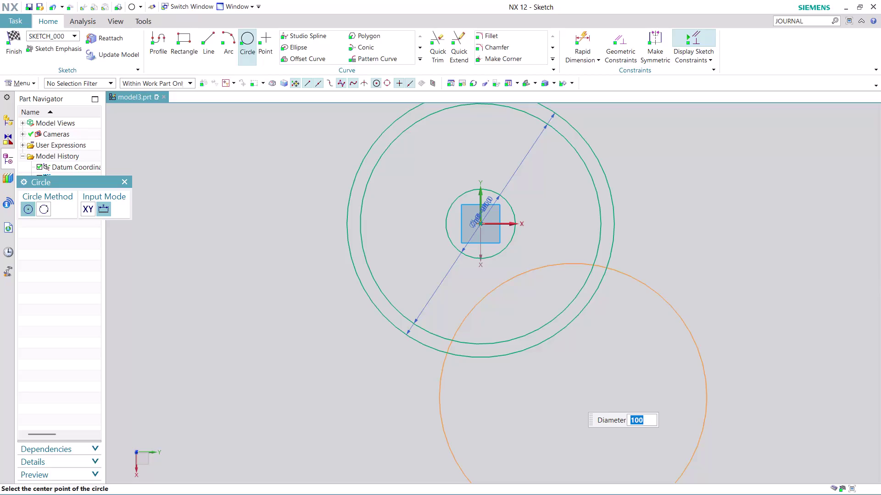
Draw a 75 mm vertical line and an 83.9 mm angled line down from the circle centre.
key(Escape)
scroll(down, 3)
scroll(up, 3)
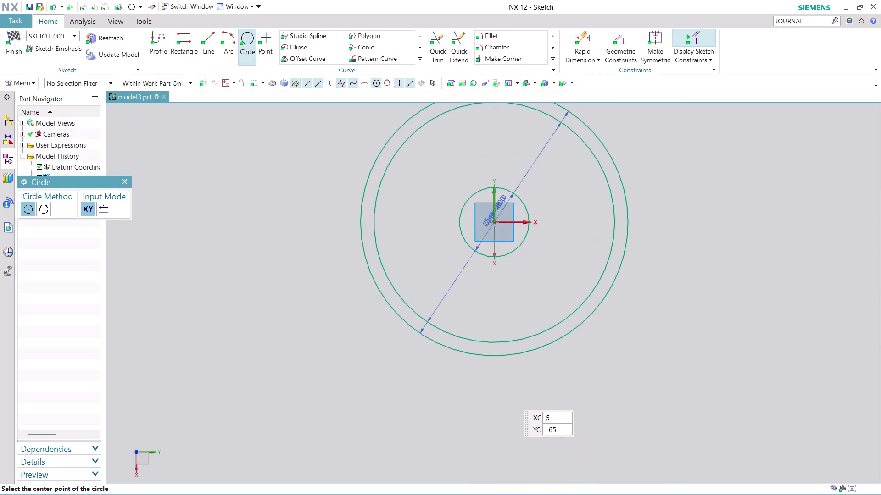
scroll(up, 3)
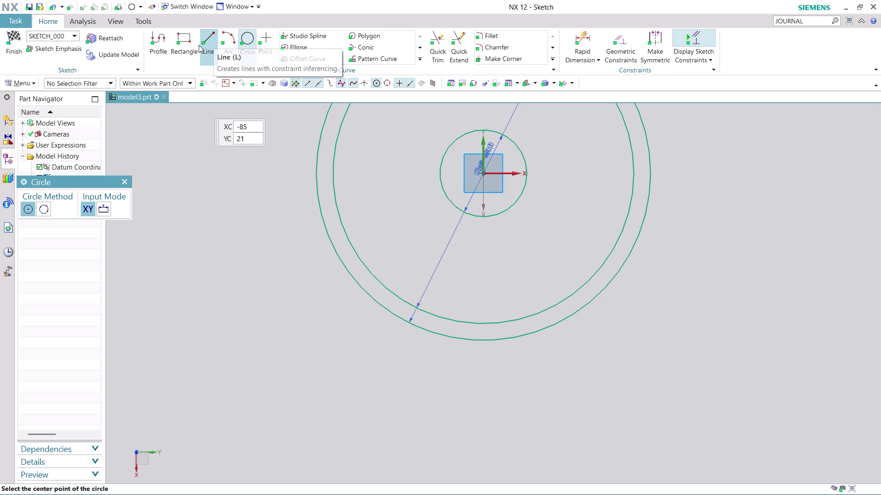
click(211, 34)
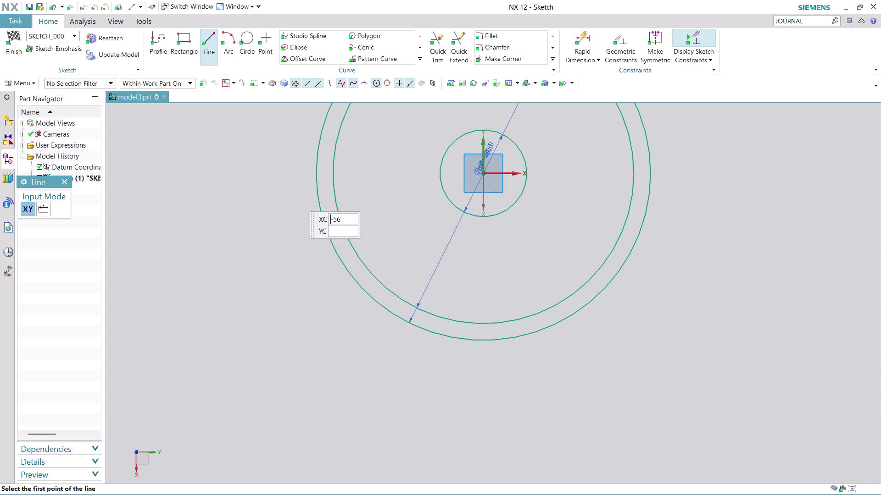
click(484, 173)
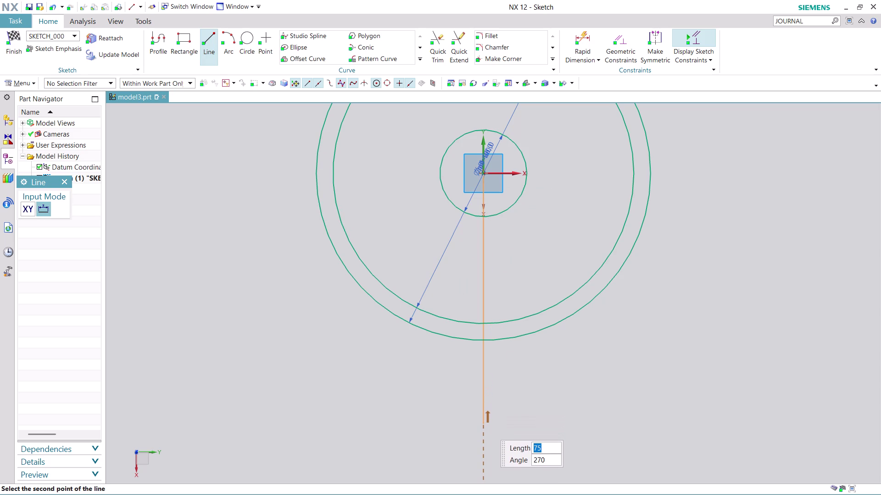
click(485, 425)
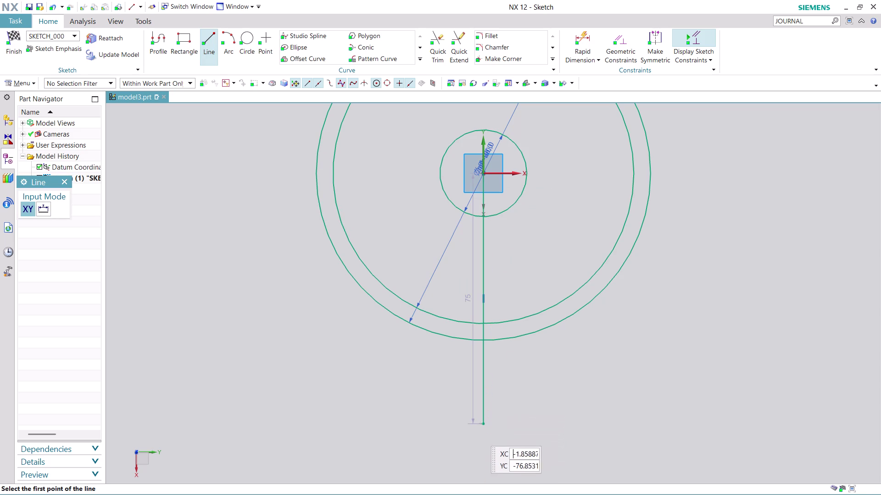
click(482, 172)
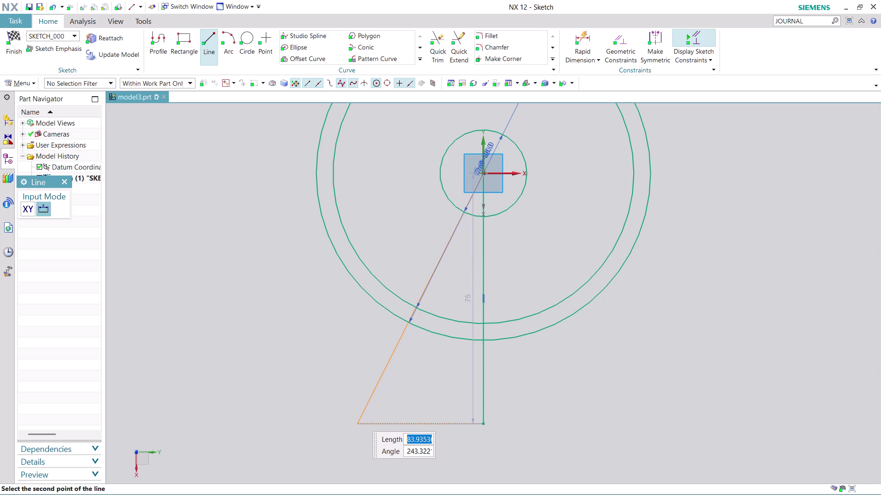
click(357, 417)
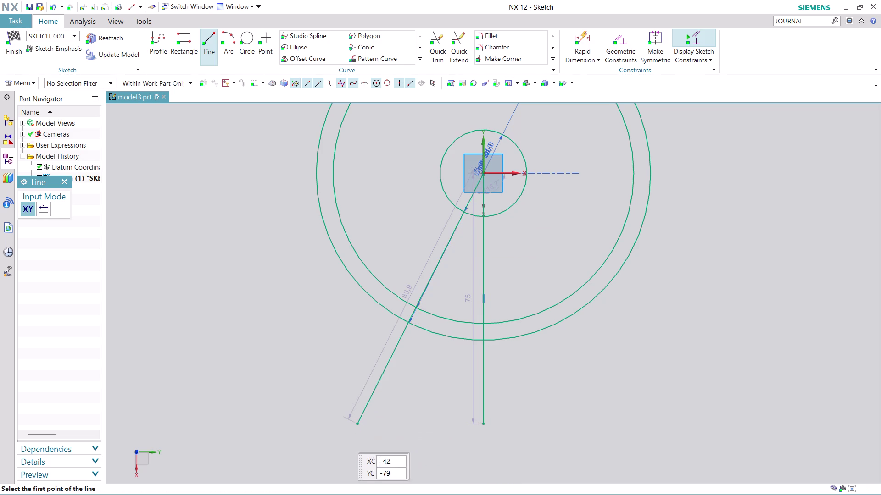
key(Escape)
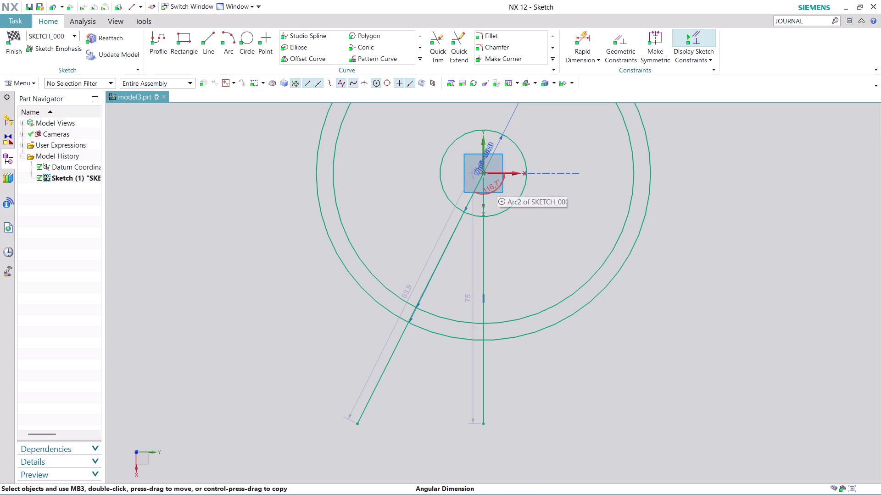
Convert the vertical and angled lines into dash-dot reference lines.
key(Escape)
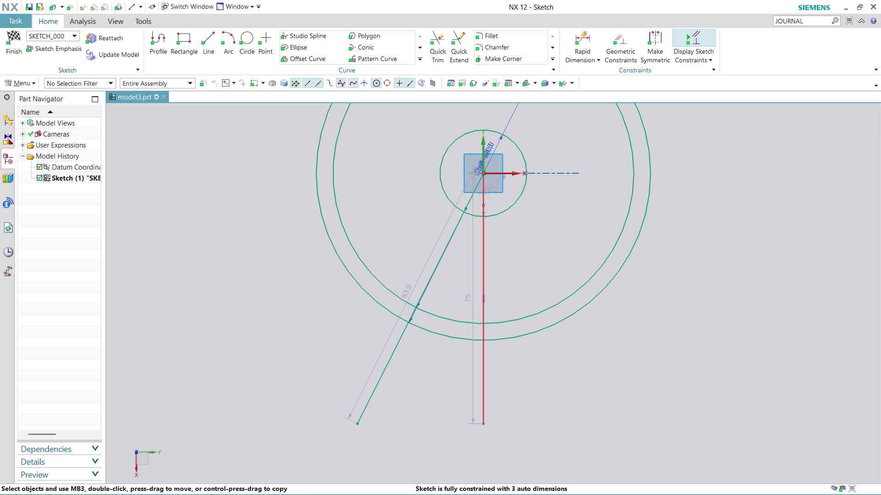
right_click(485, 365)
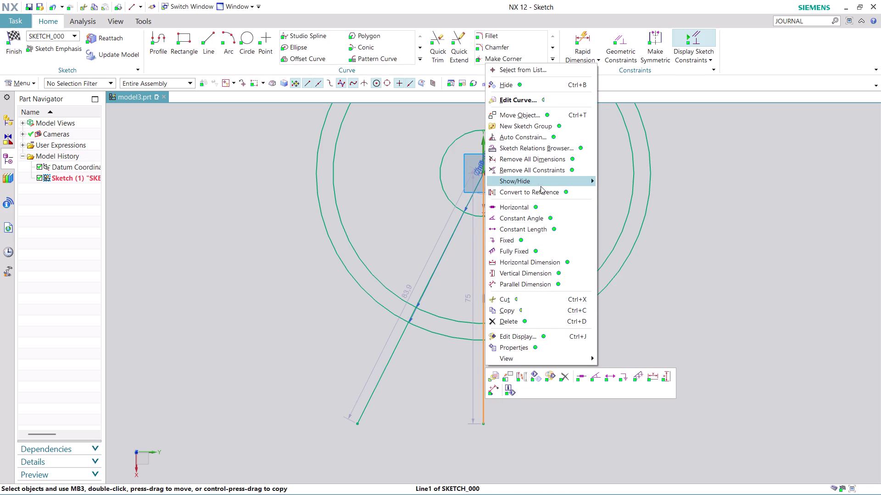
click(540, 190)
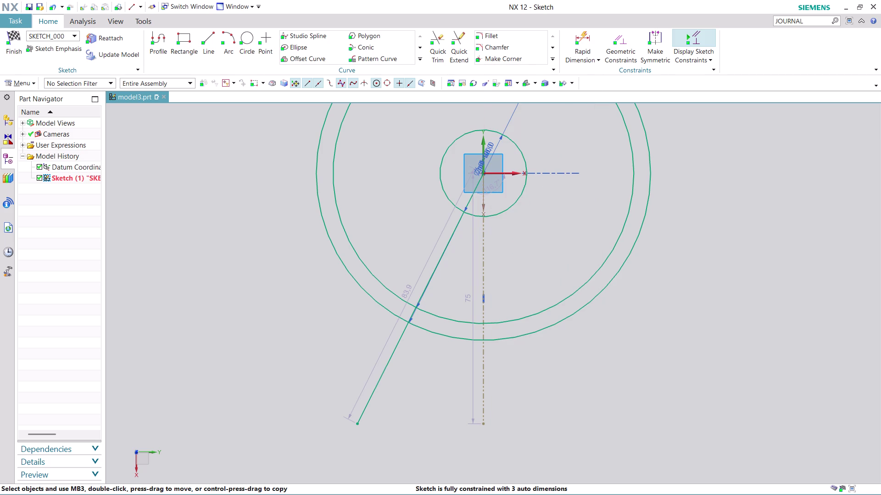
right_click(383, 374)
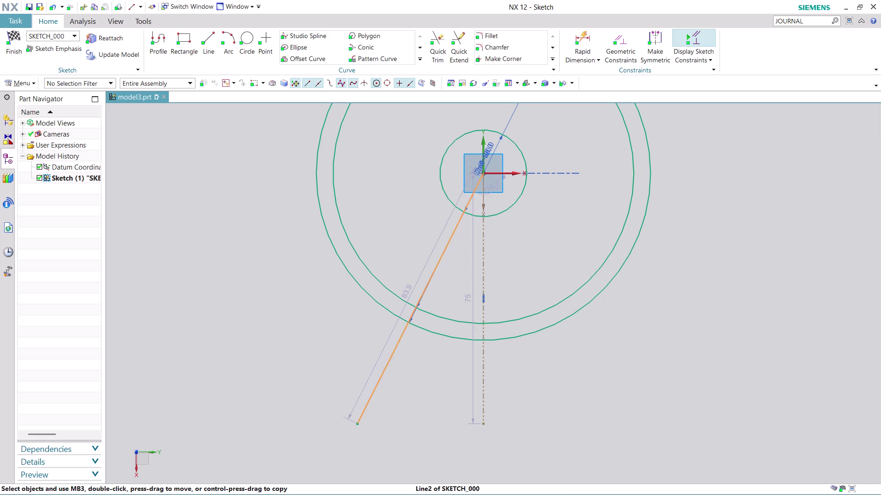
click(443, 191)
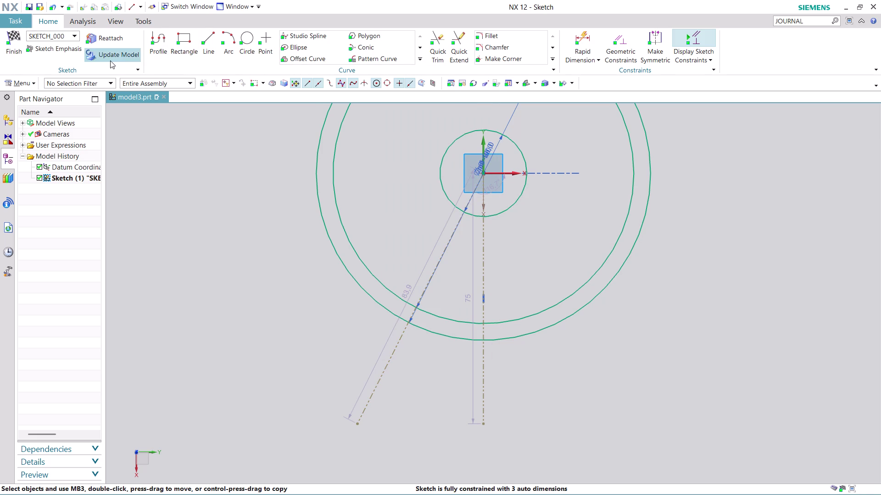
click(581, 63)
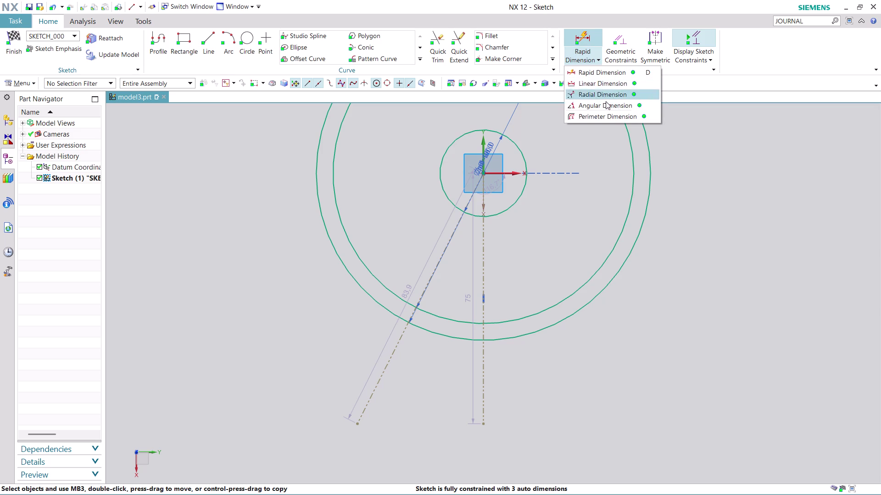
Add a 30° angular dimension between the angled and vertical reference lines.
click(606, 105)
click(386, 362)
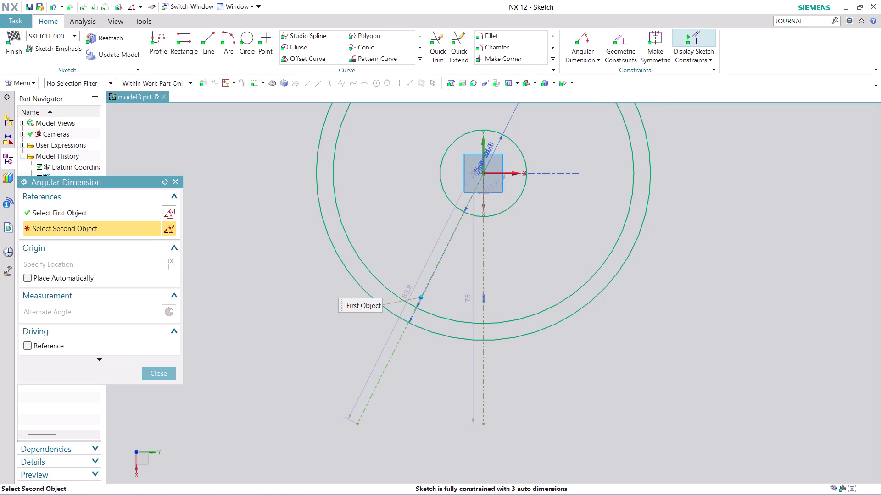
click(485, 377)
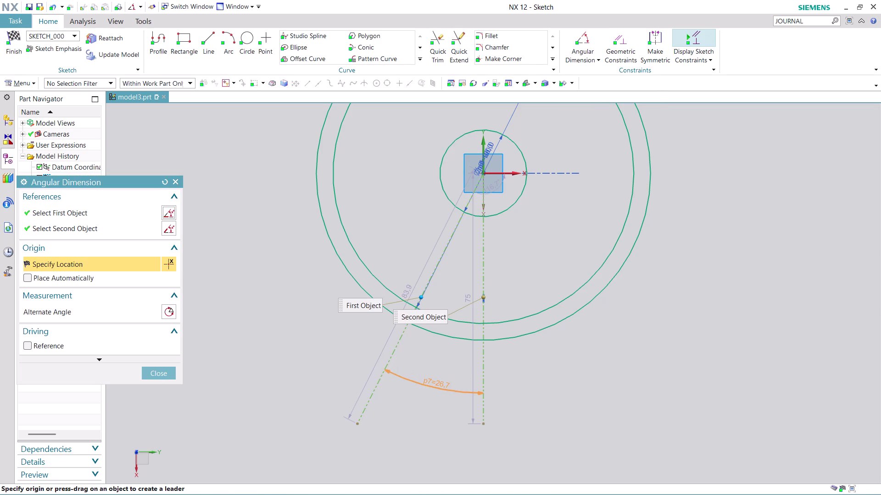
click(436, 383)
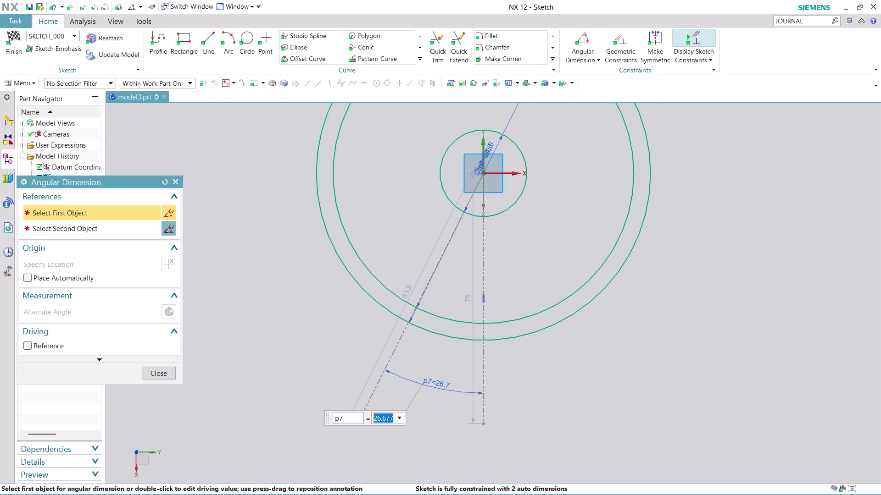
text(30)
key(Return)
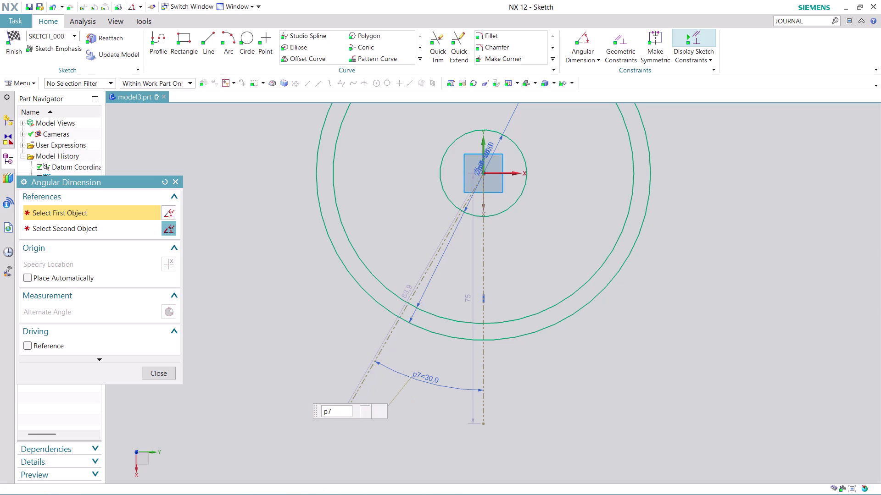
click(164, 372)
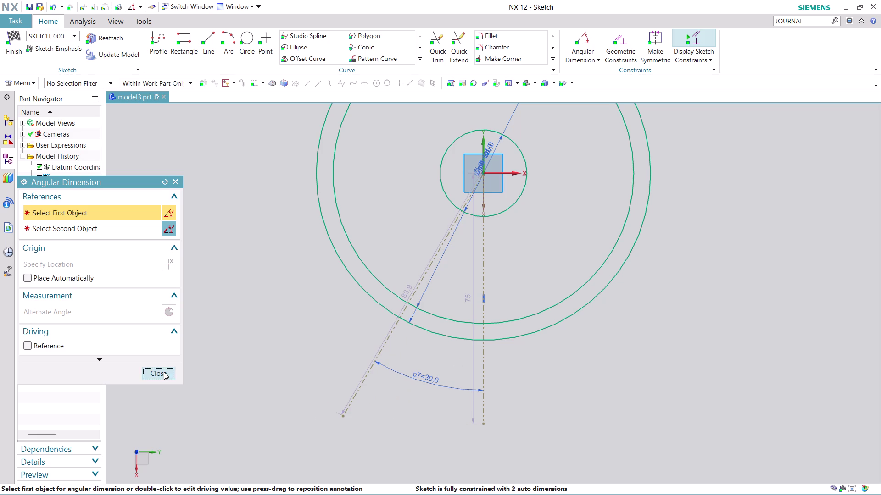
scroll(down, 3)
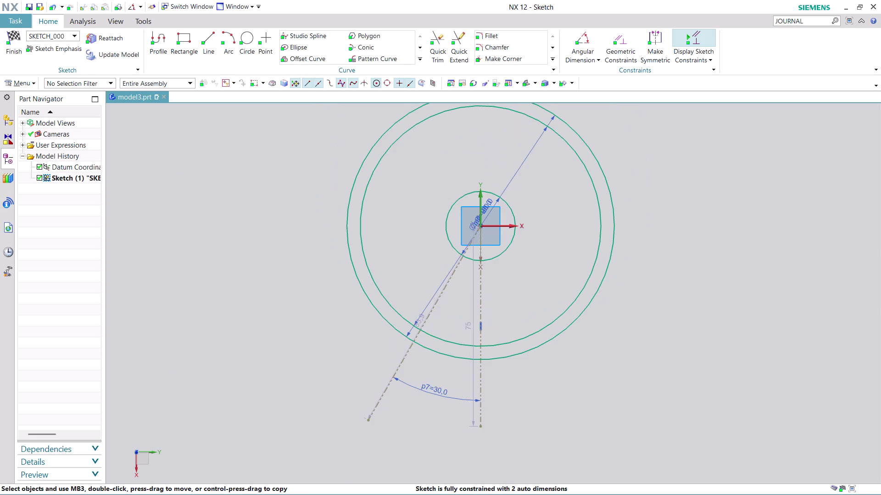
scroll(up, 3)
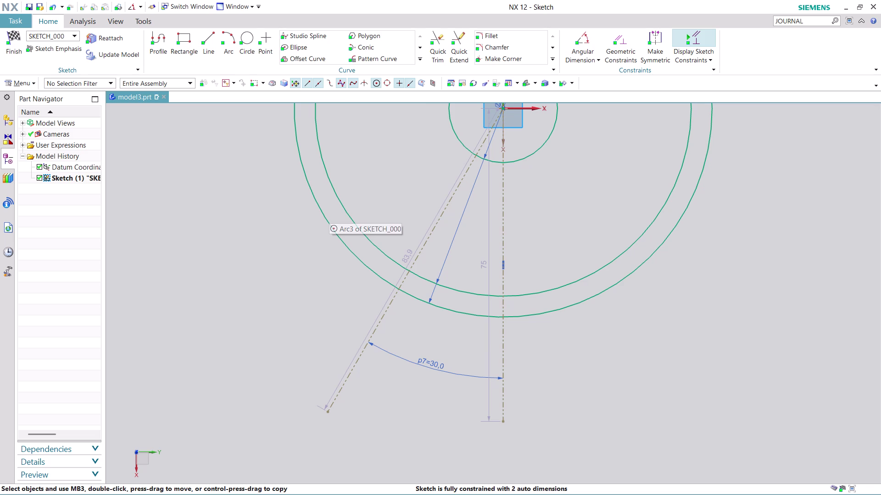
click(249, 34)
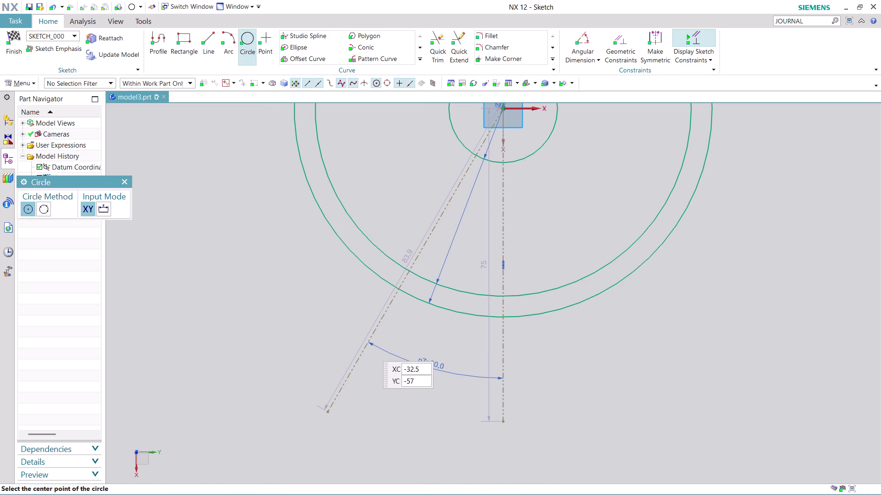
click(367, 342)
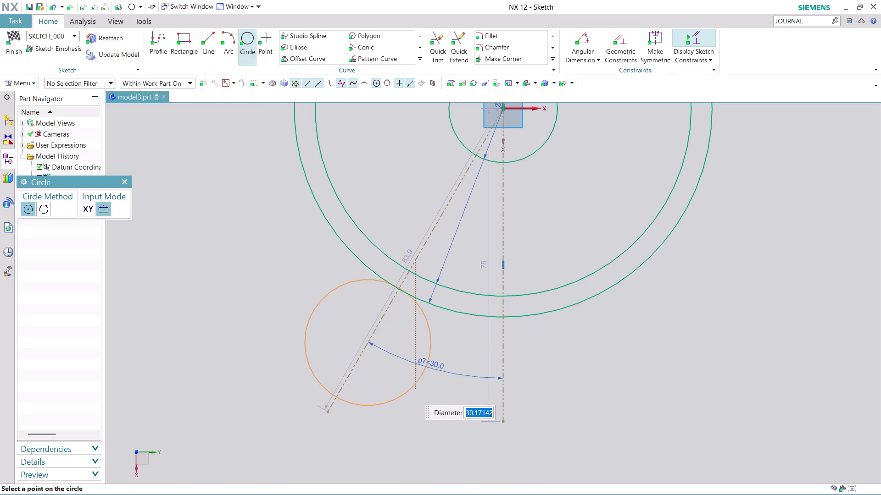
key(Escape)
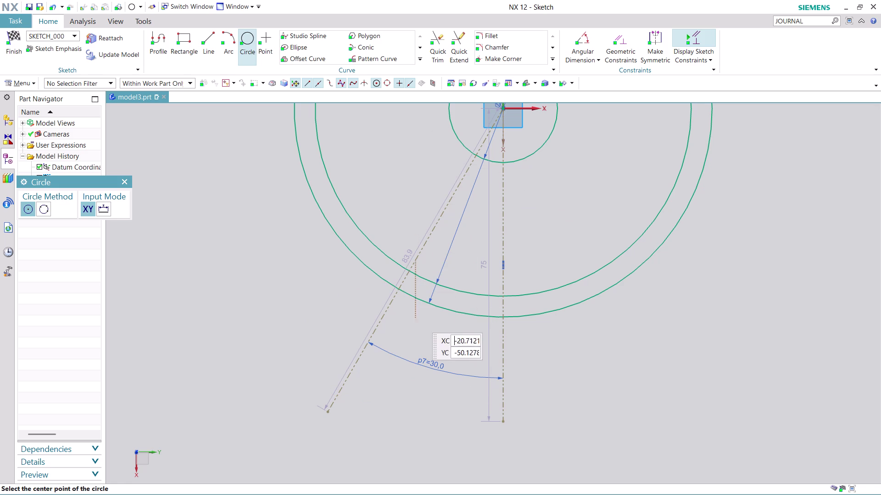
click(398, 289)
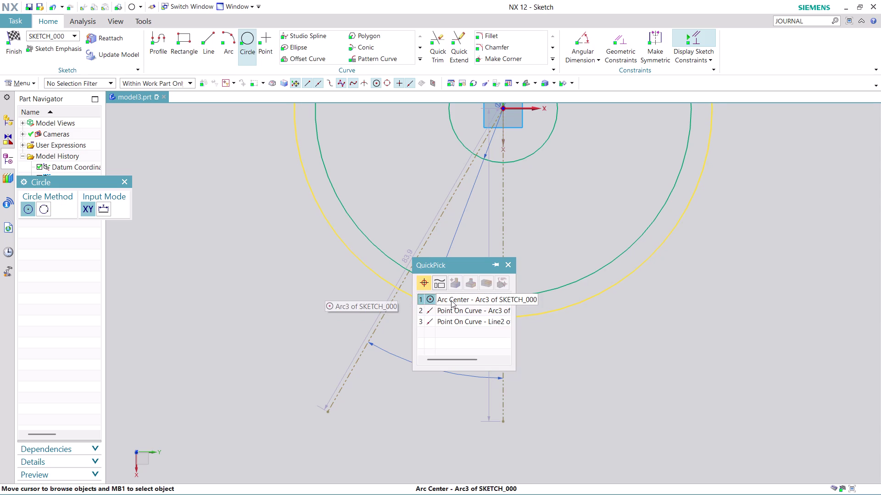
click(450, 300)
key(Escape)
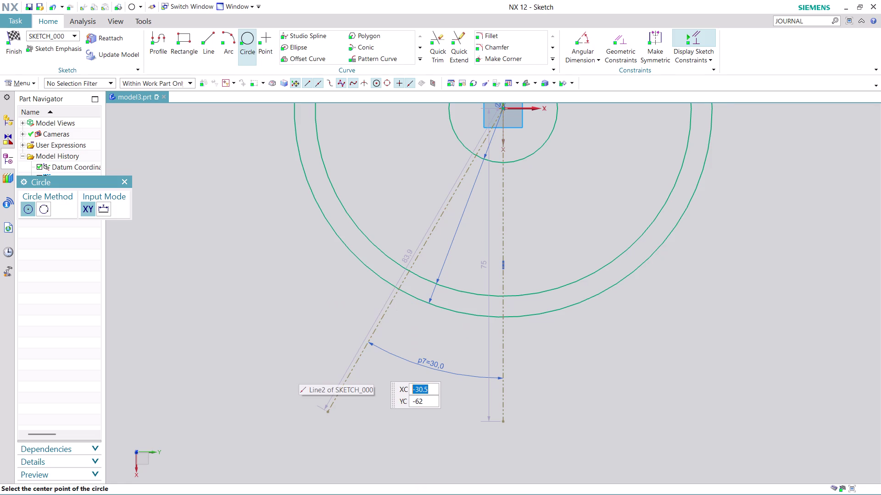
click(400, 289)
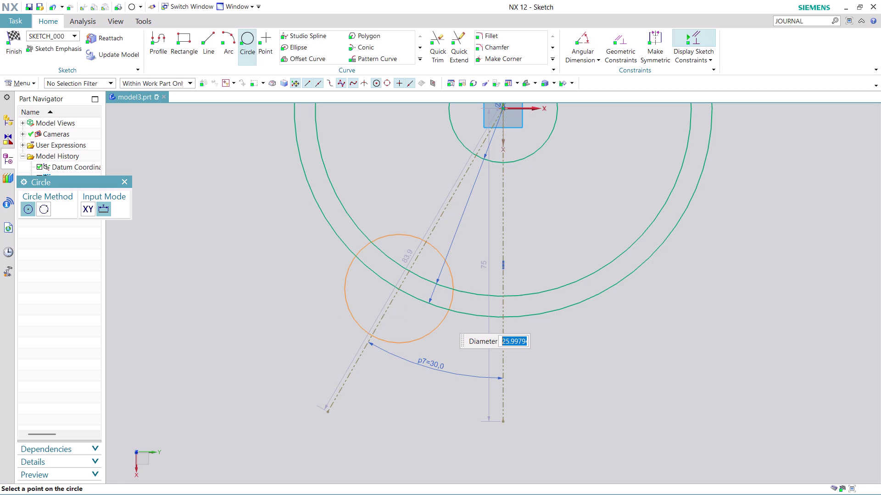
text(2)
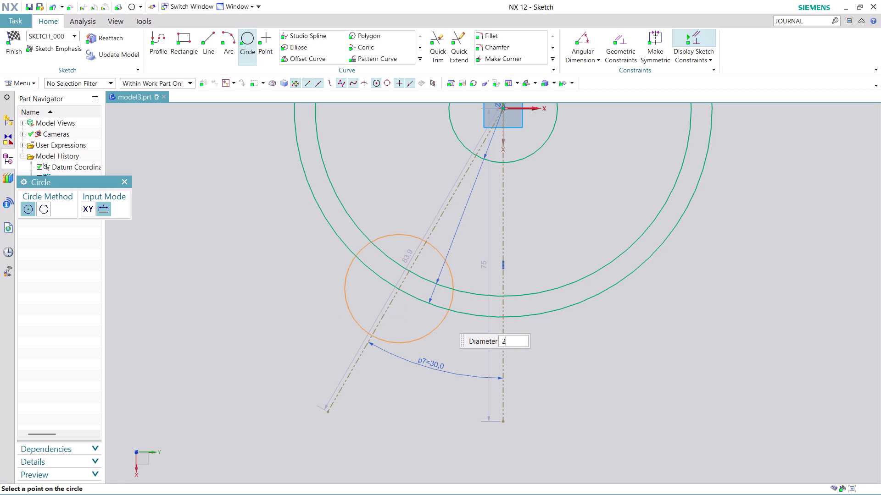
text(8)
key(Escape)
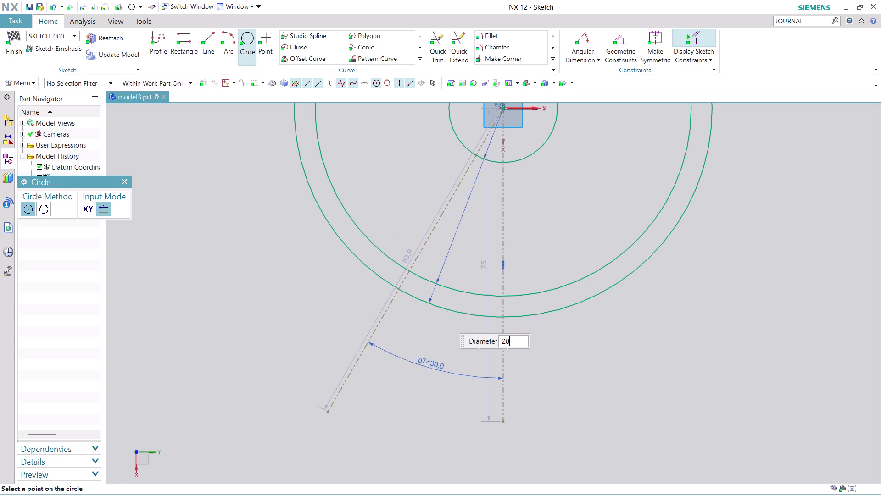
key(Escape)
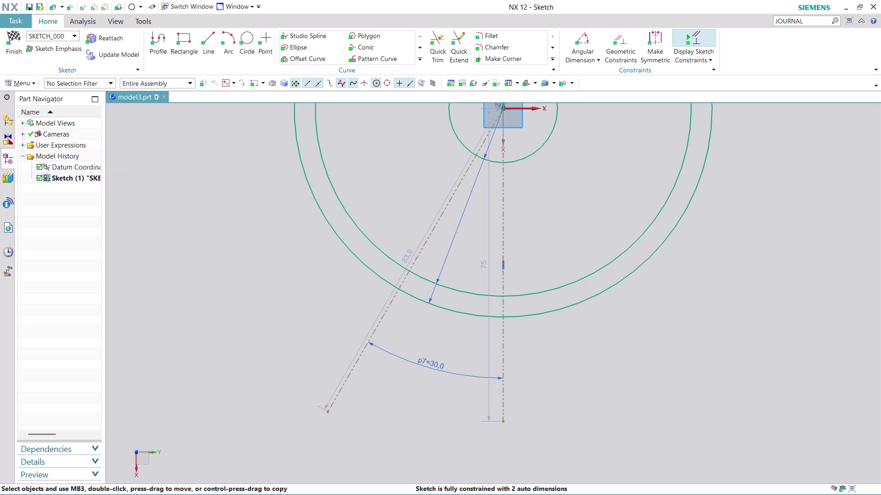
Make the outer circle reference geometry and add a 32 mm circle where the angled line crosses it.
right_click(557, 308)
click(620, 200)
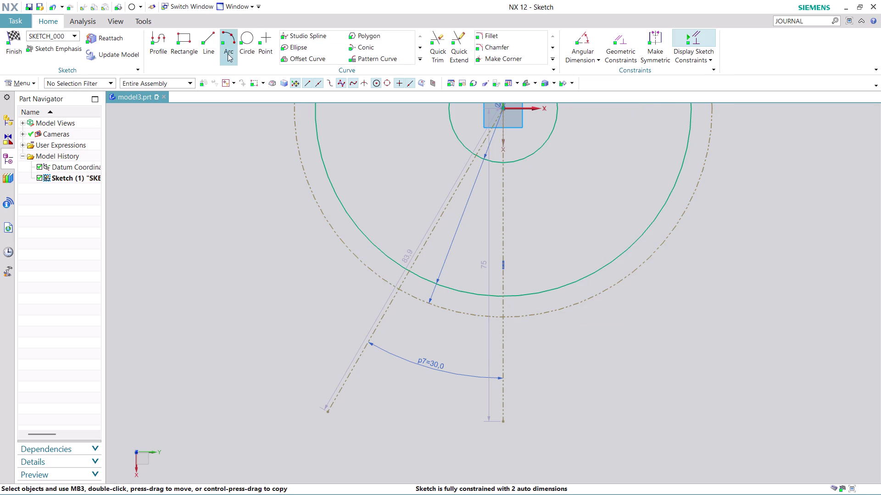
click(245, 36)
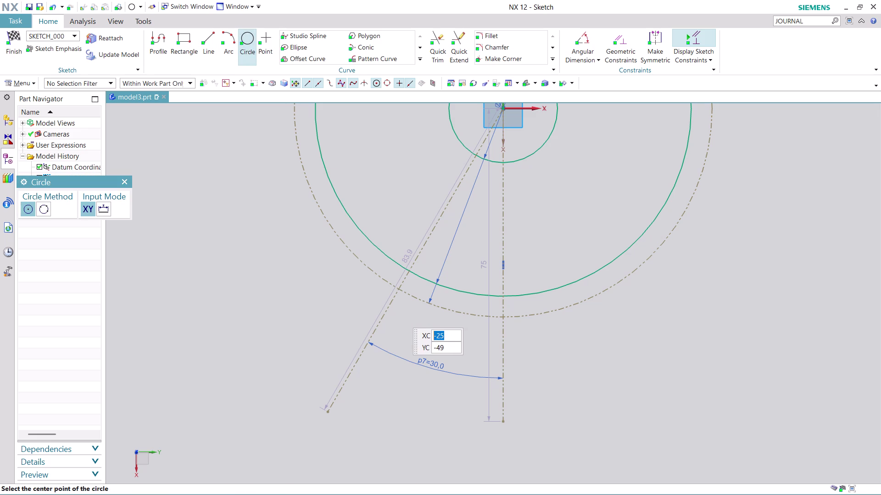
click(398, 289)
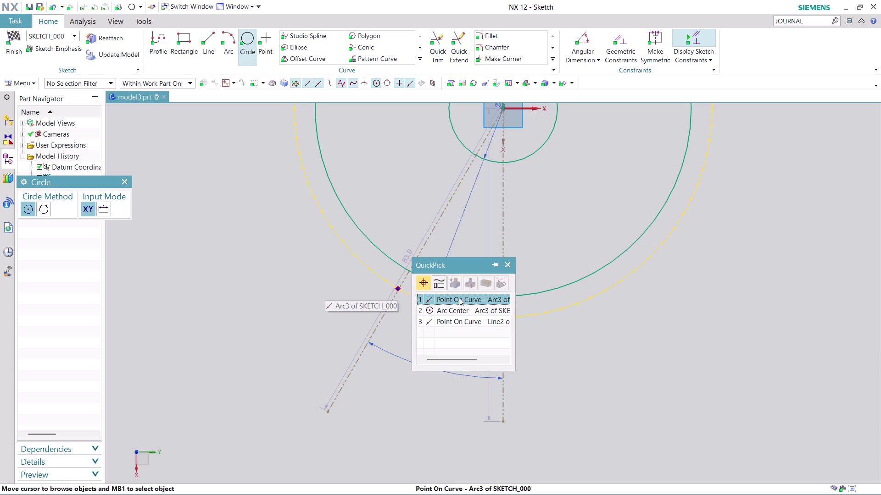
click(459, 298)
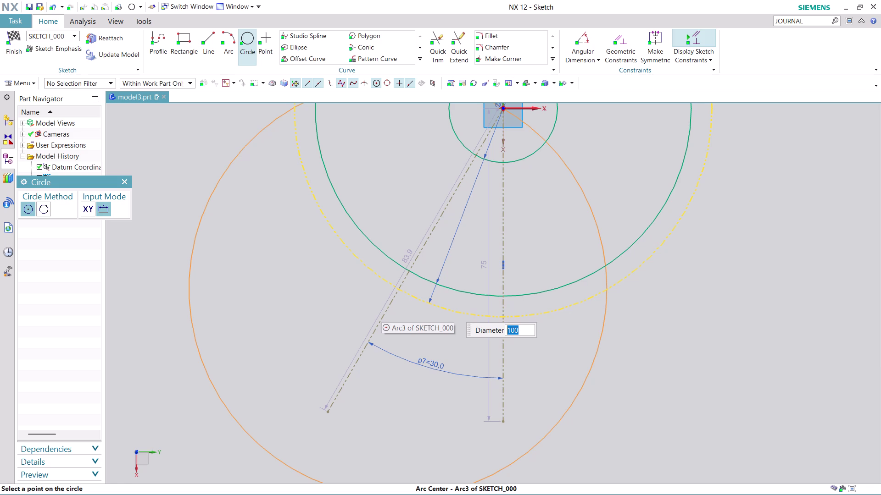
text(1)
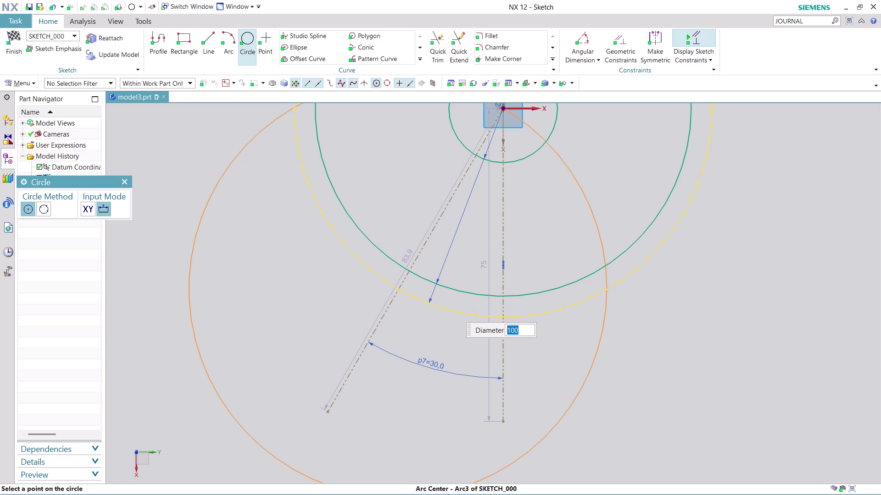
text(6*)
key(2)
key(Return)
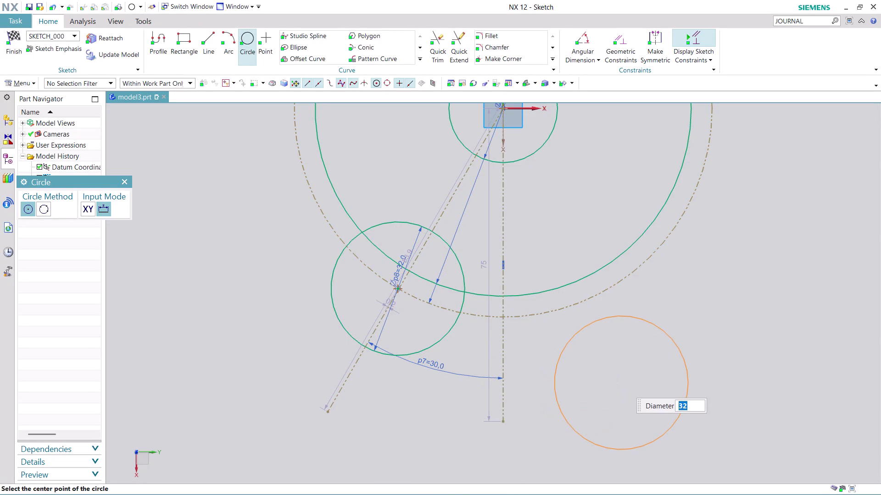
Draw a 56 mm (28*2) circle centred on the 32 mm circle.
text(28)
text(*)
text(2)
key(Return)
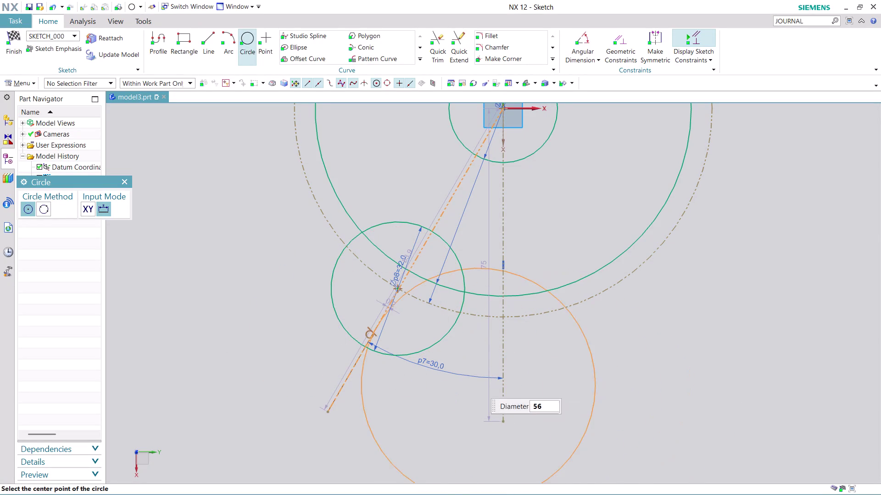
click(396, 289)
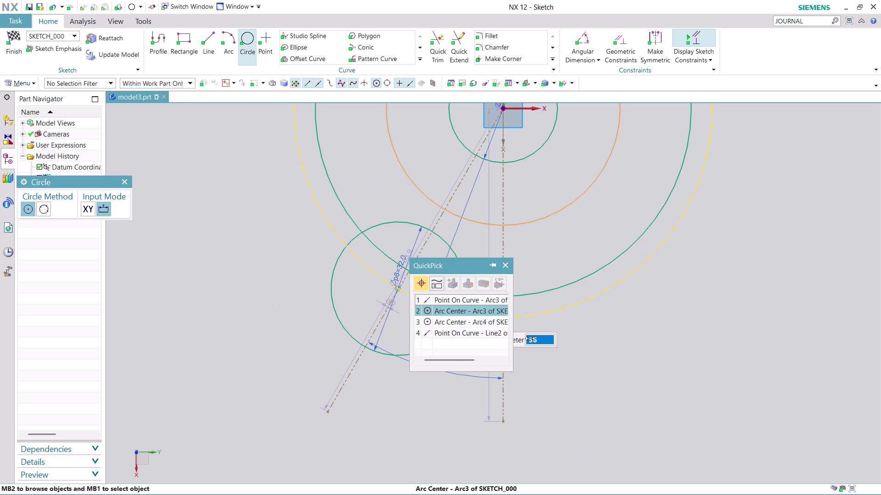
click(489, 300)
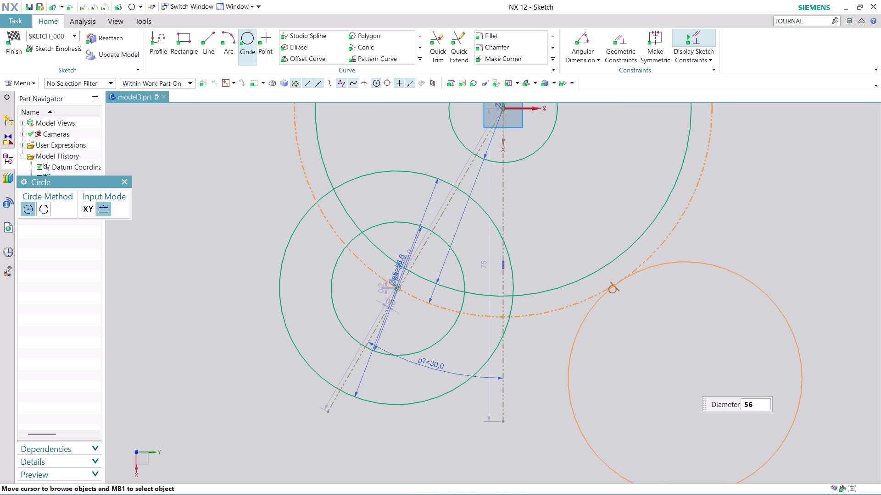
End circle drawing and start the Mirror Curve command.
key(Escape)
scroll(down, 3)
scroll(up, 3)
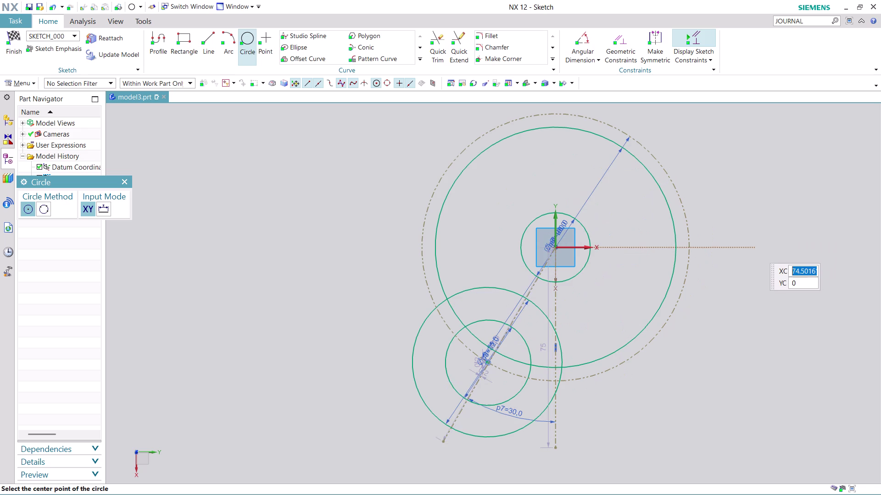
scroll(up, 3)
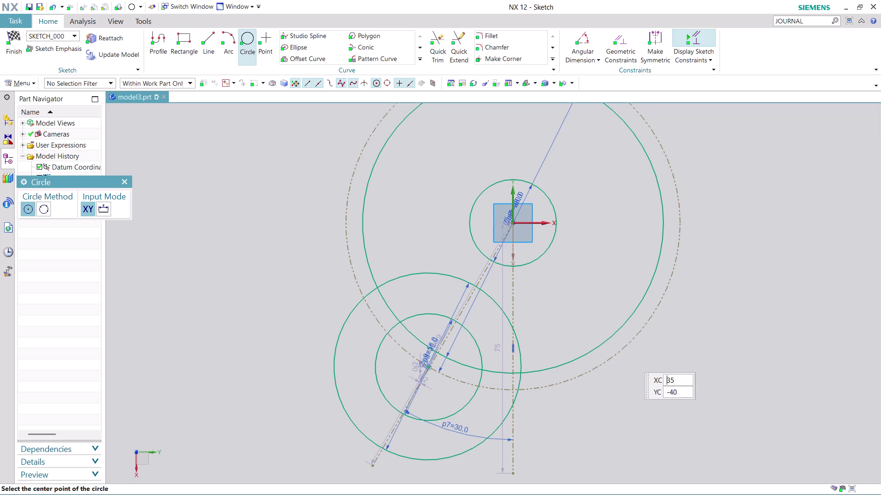
key(Escape)
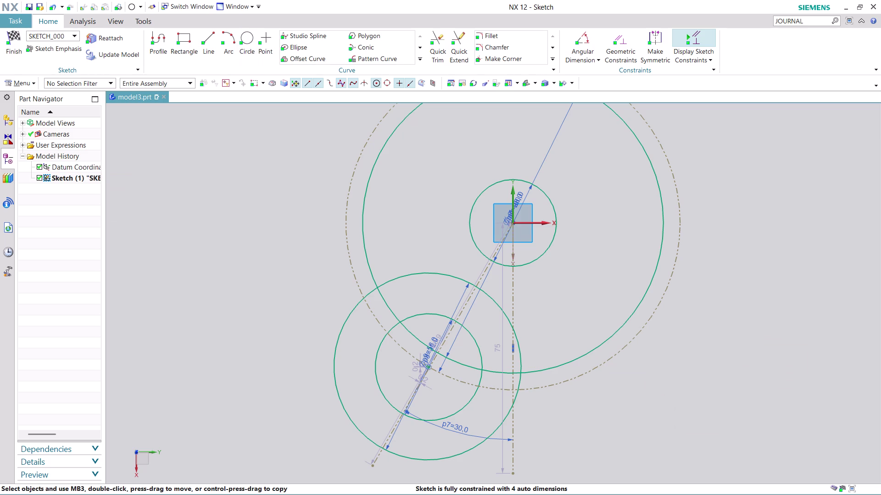
key(Escape)
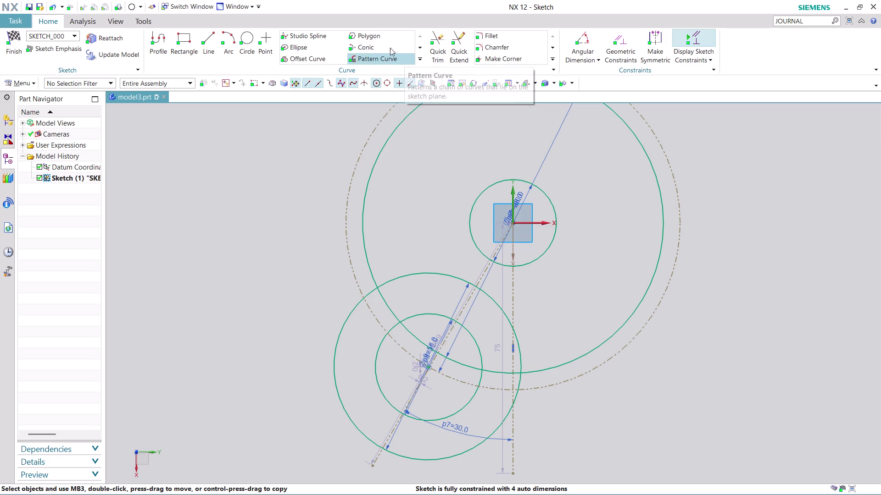
click(422, 57)
click(313, 67)
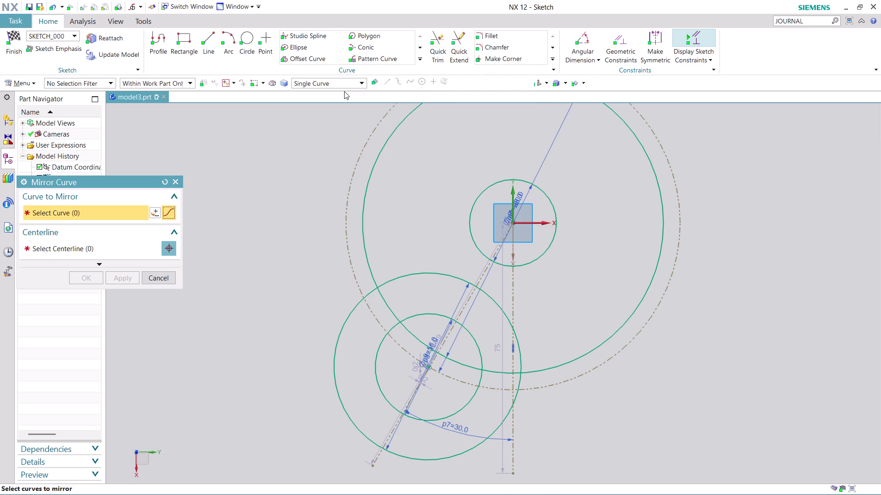
Mirror the 32 mm and 56 mm circles across the vertical reference line.
click(420, 276)
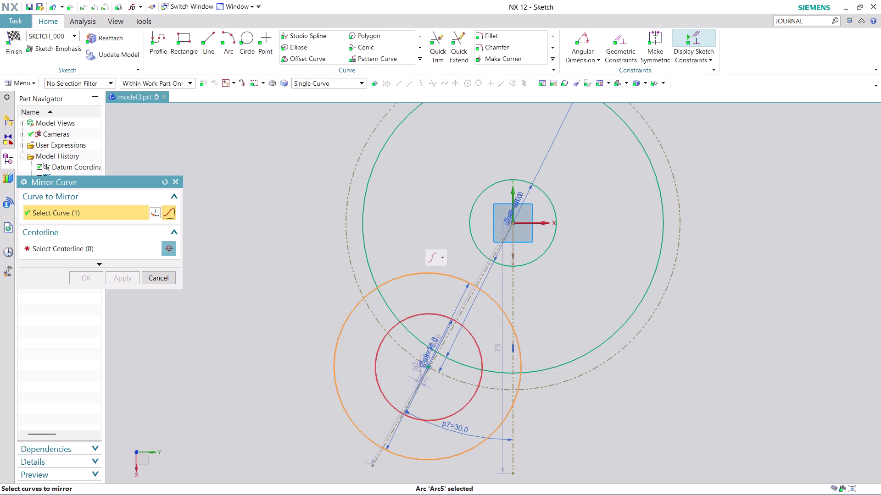
click(423, 316)
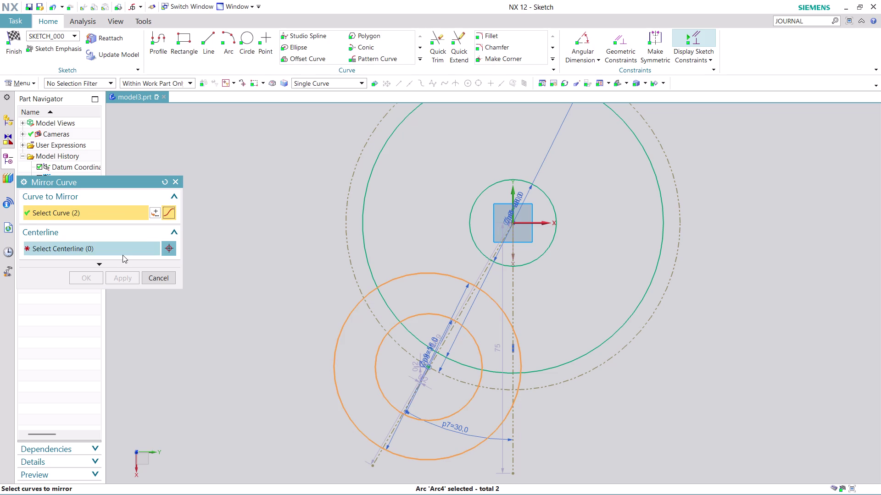
click(122, 253)
click(513, 286)
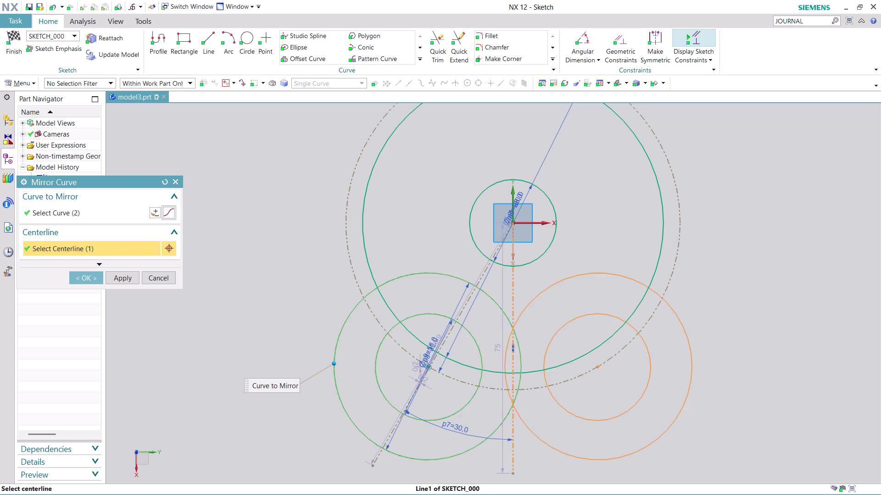
click(92, 276)
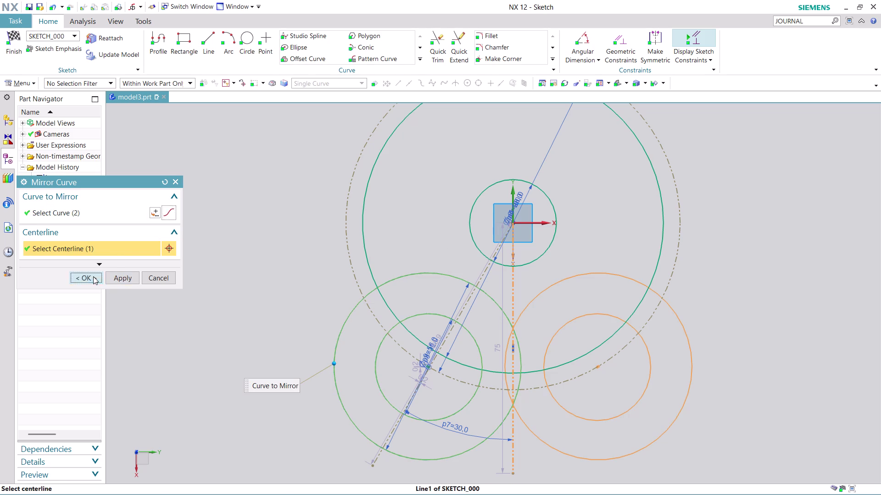
scroll(up, 3)
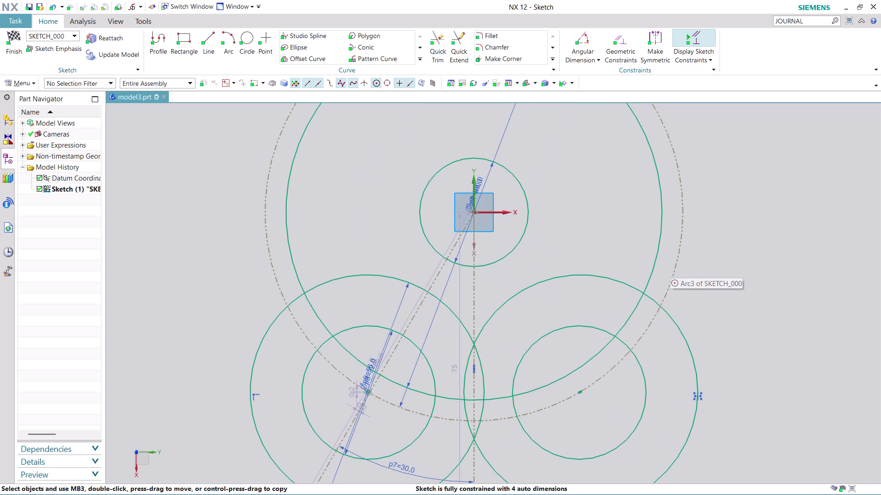
click(438, 39)
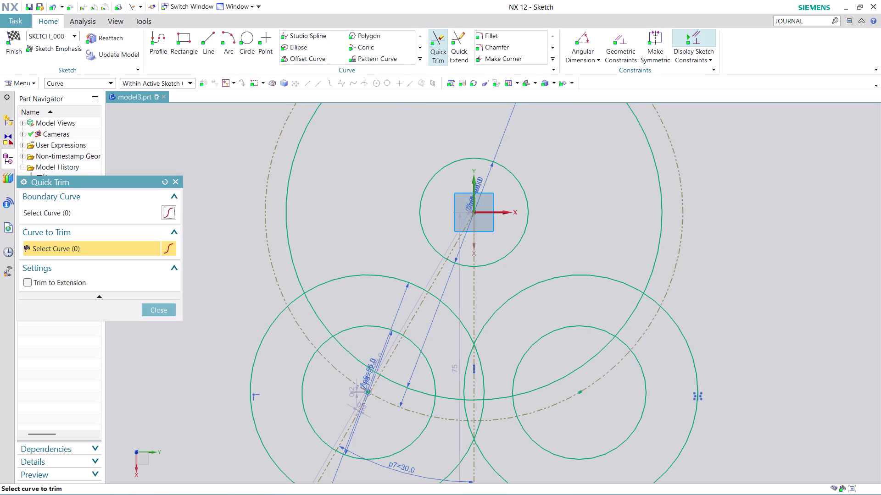
Quick Trim the five overlapping arc pieces between the lower circles.
scroll(down, 3)
scroll(up, 3)
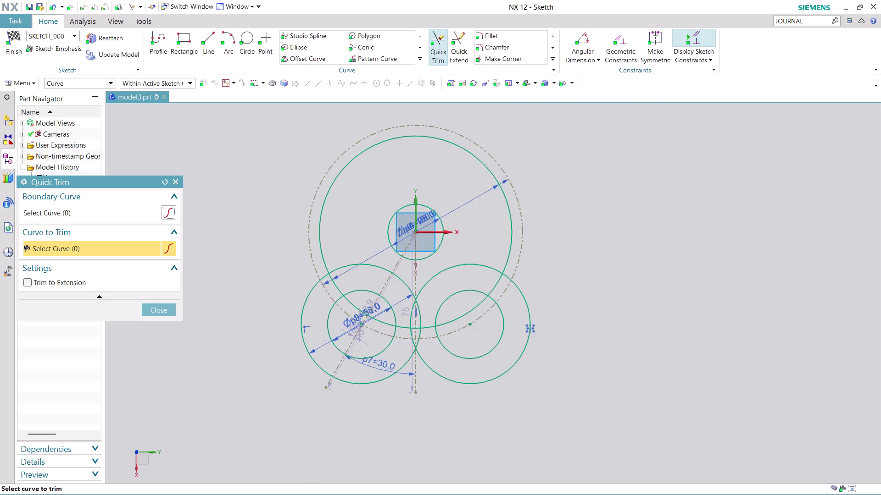
scroll(up, 3)
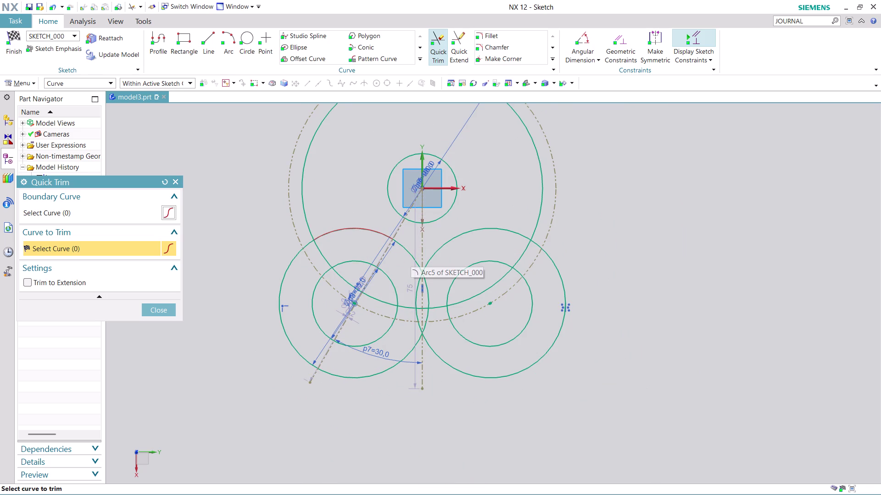
click(338, 233)
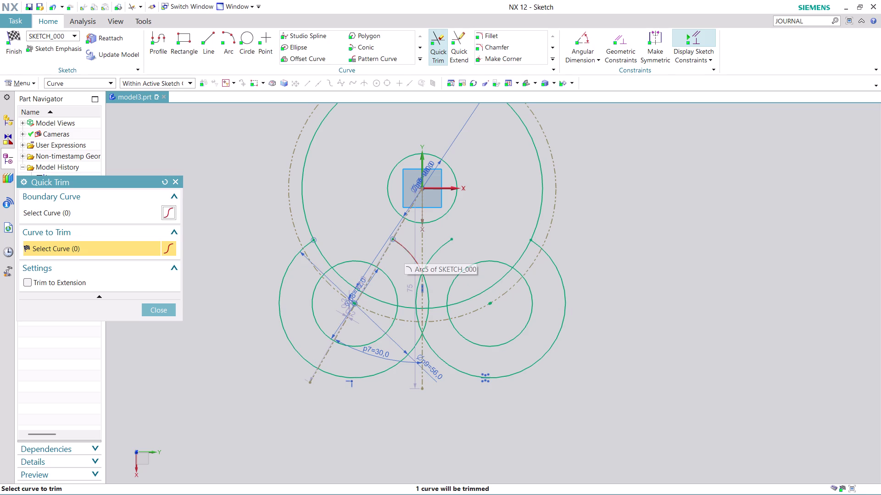
click(404, 252)
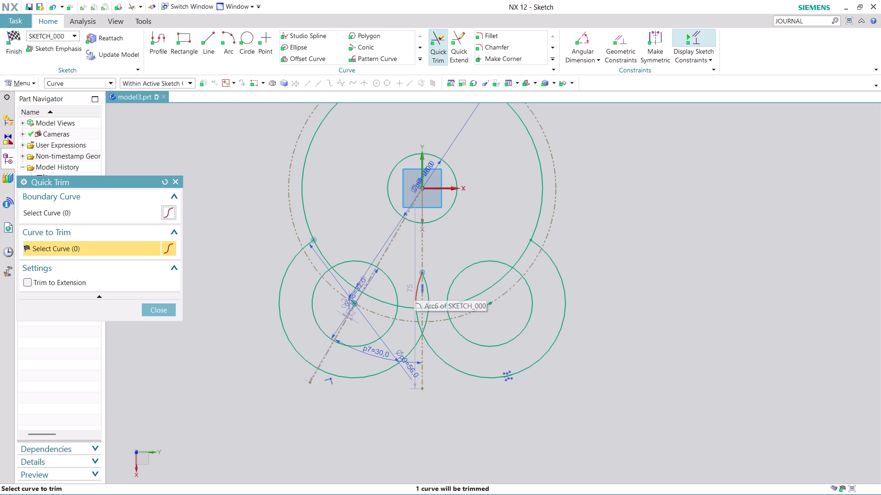
click(414, 288)
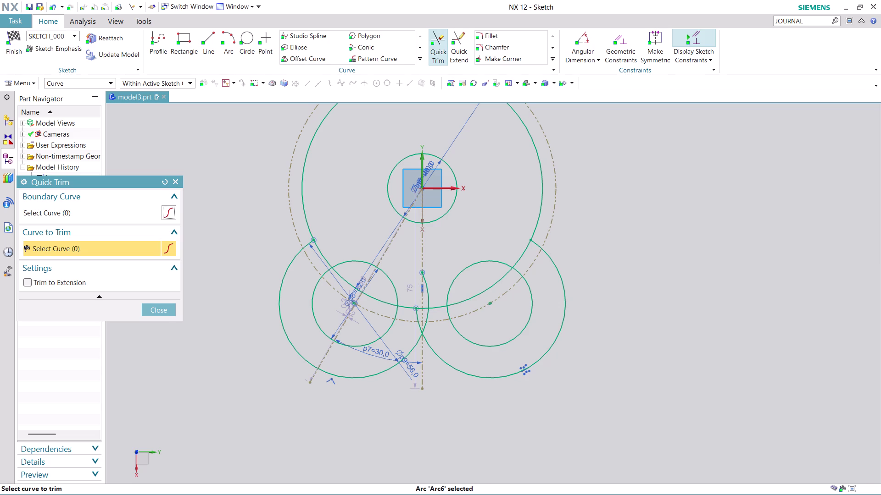
click(427, 297)
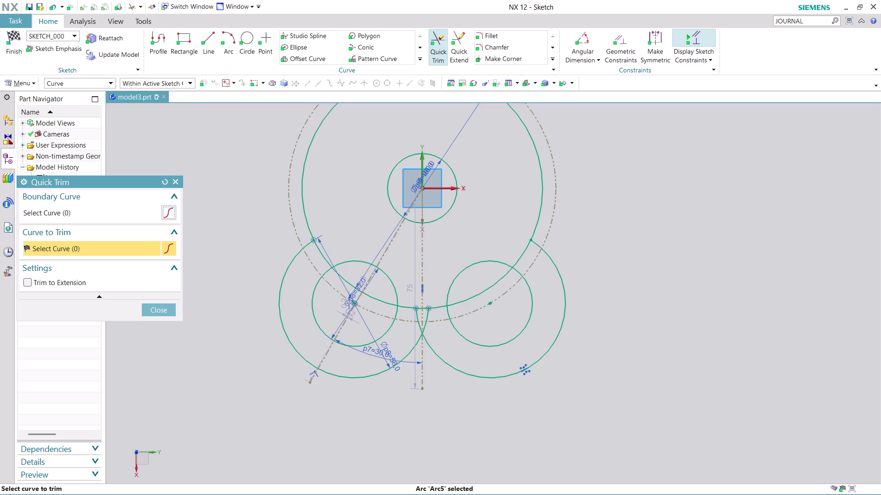
click(155, 312)
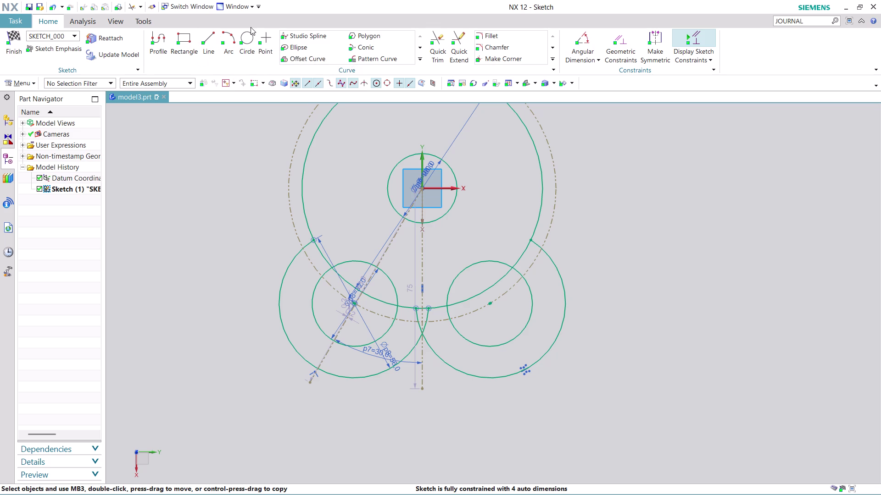
click(249, 36)
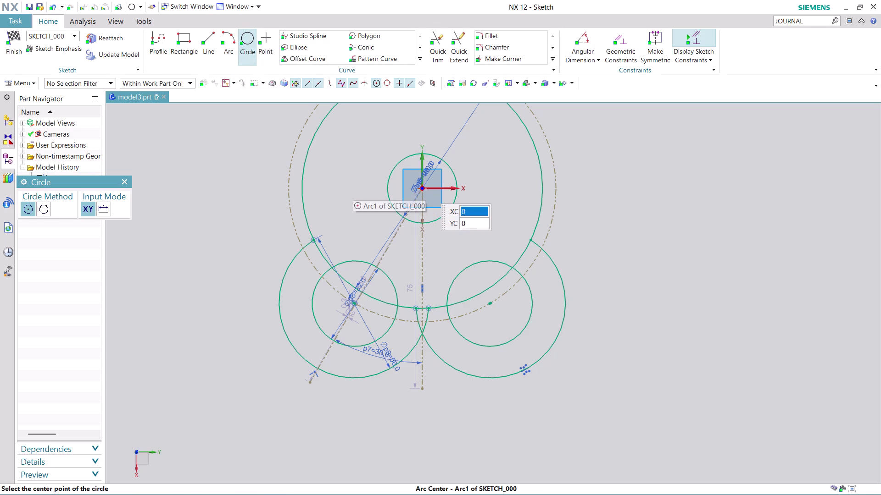
Draw an 80 mm circle centred on the sketch origin.
click(423, 187)
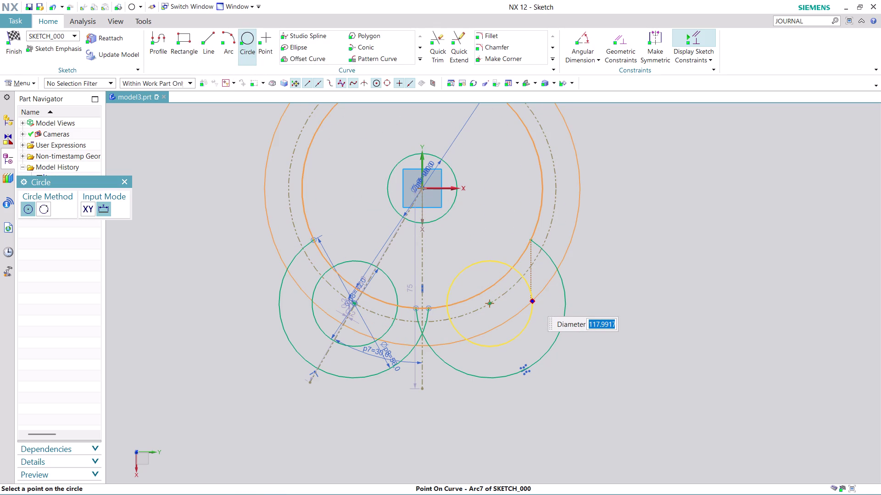
text(80)
key(Return)
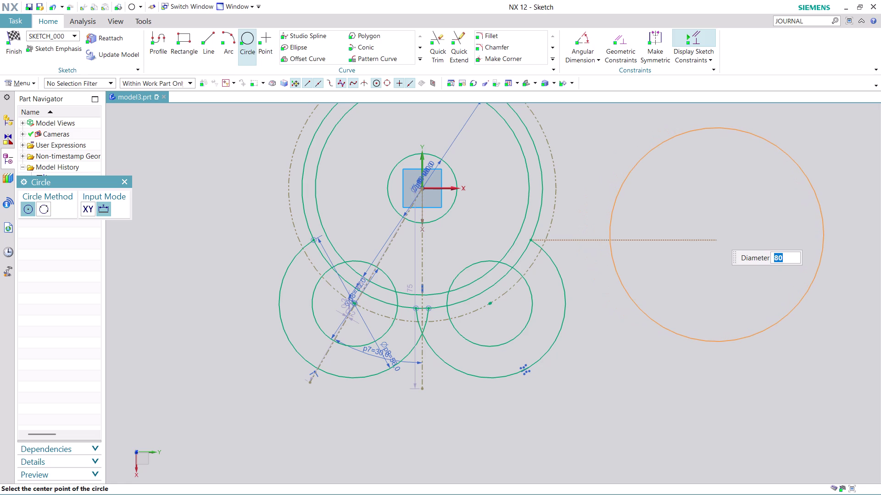
text(6)
text(4)
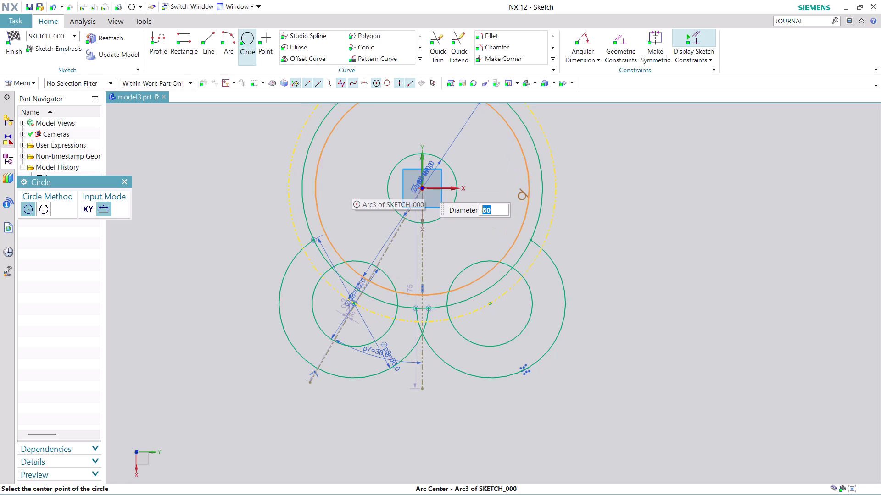
click(425, 188)
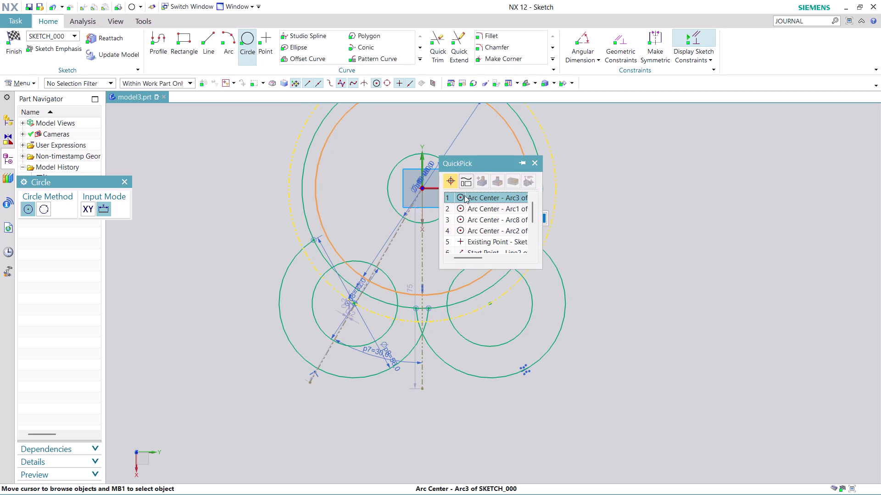
click(484, 196)
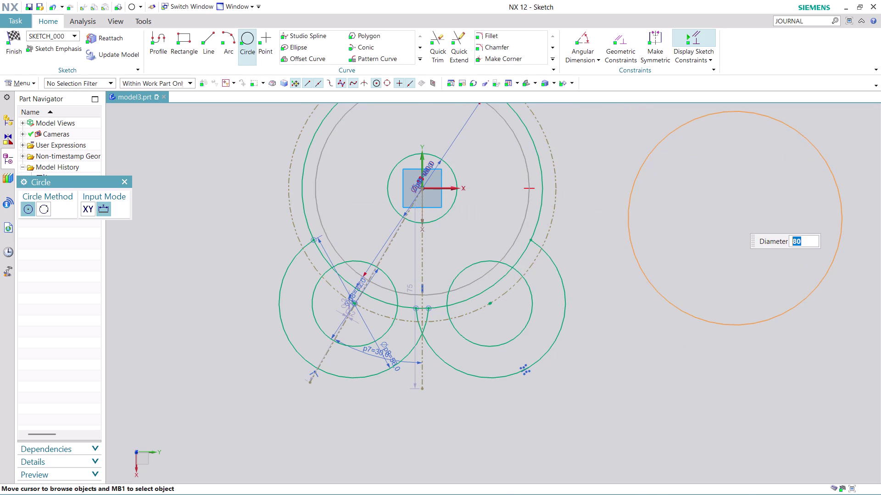
Save the part with Ctrl+S and cancel the Name Parts prompt.
scroll(down, 3)
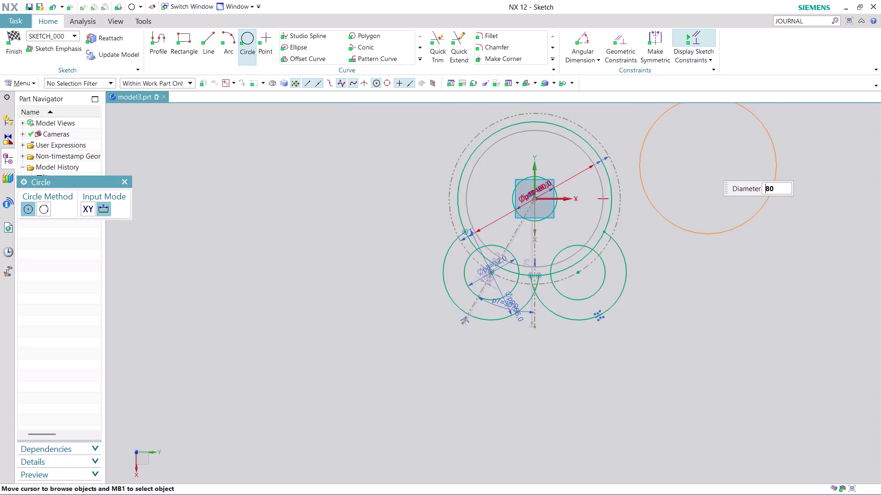
scroll(up, 3)
scroll(up, 3)
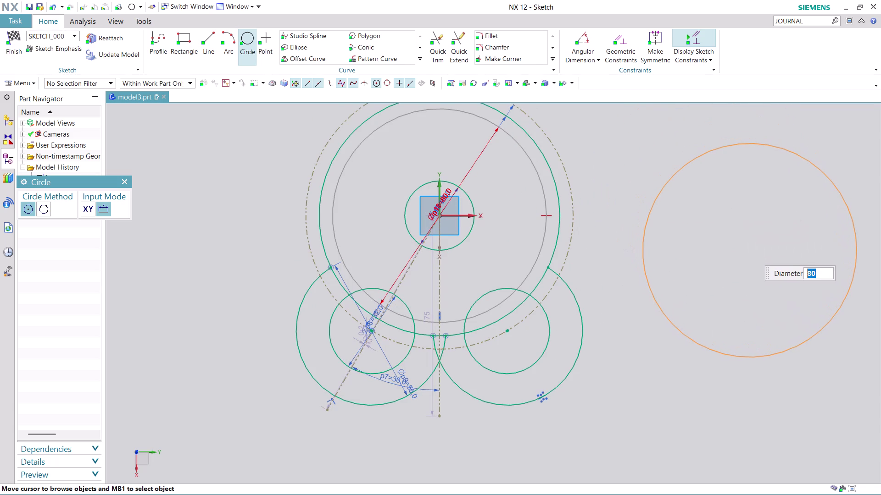
key(ctrl+s)
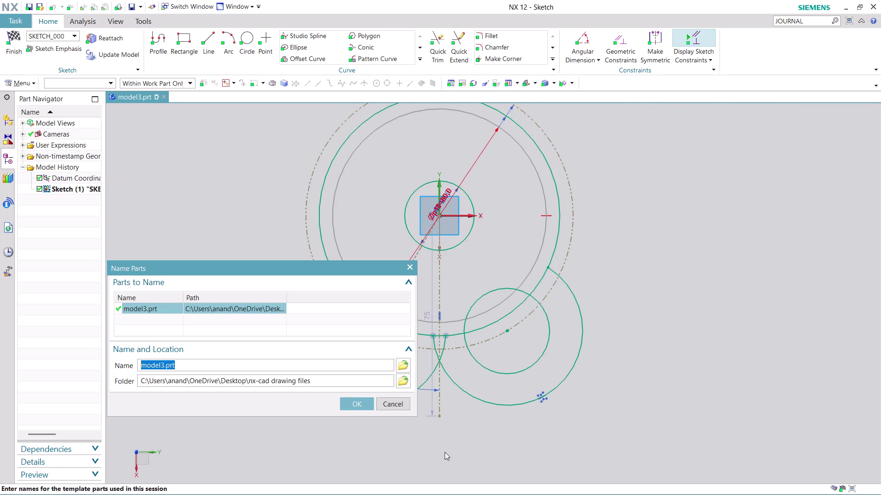
click(398, 399)
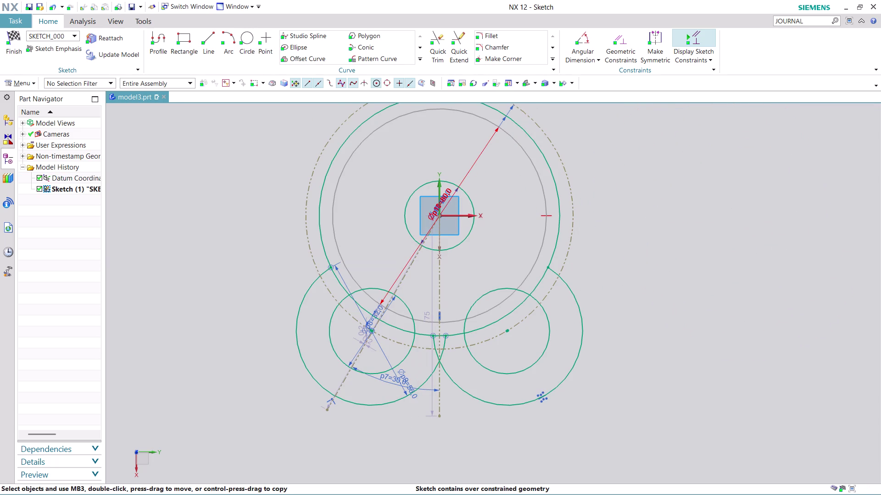
Move the 80, 90, 100 and 26 diameter labels out to the right of the circles.
key(ctrl+z)
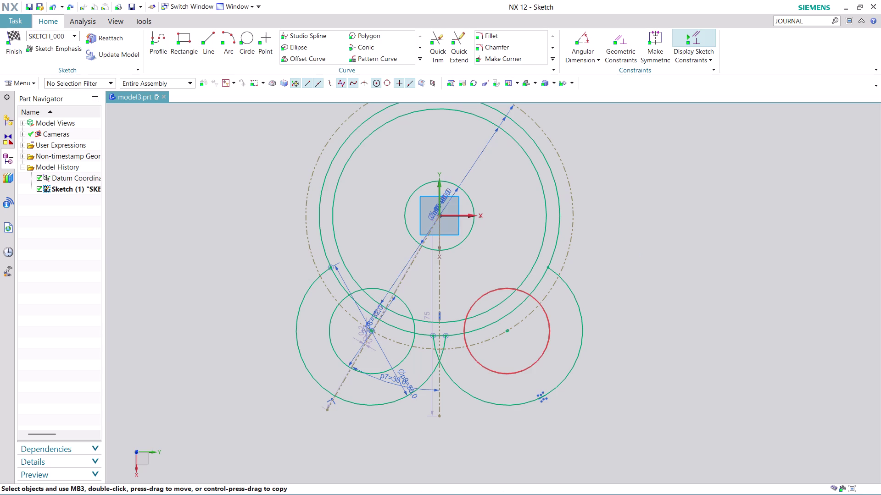
drag(489, 140, 538, 202)
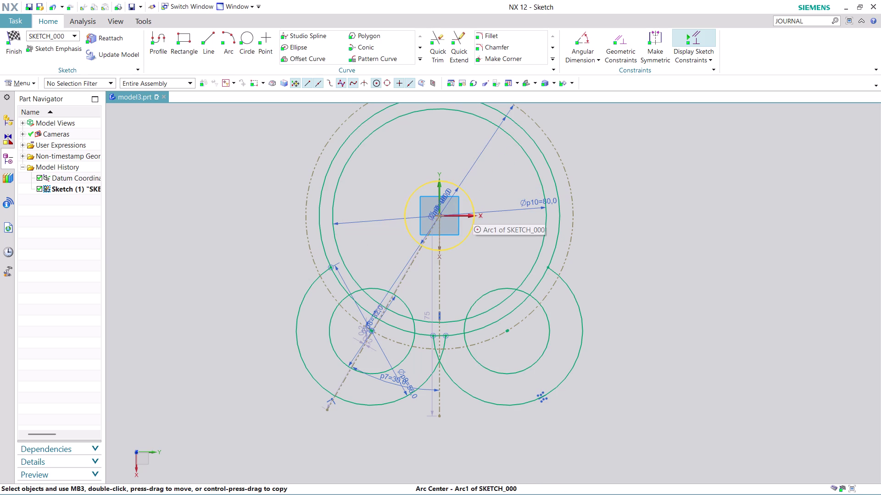
drag(483, 147, 640, 216)
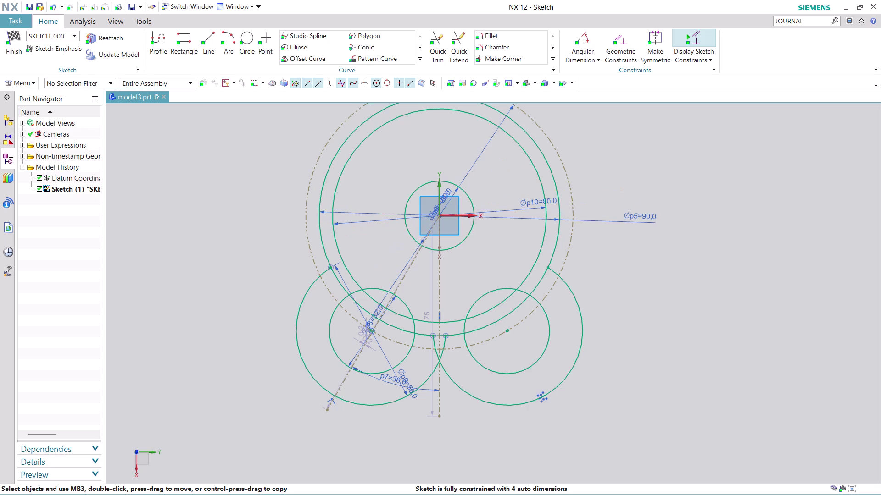
drag(486, 150, 618, 223)
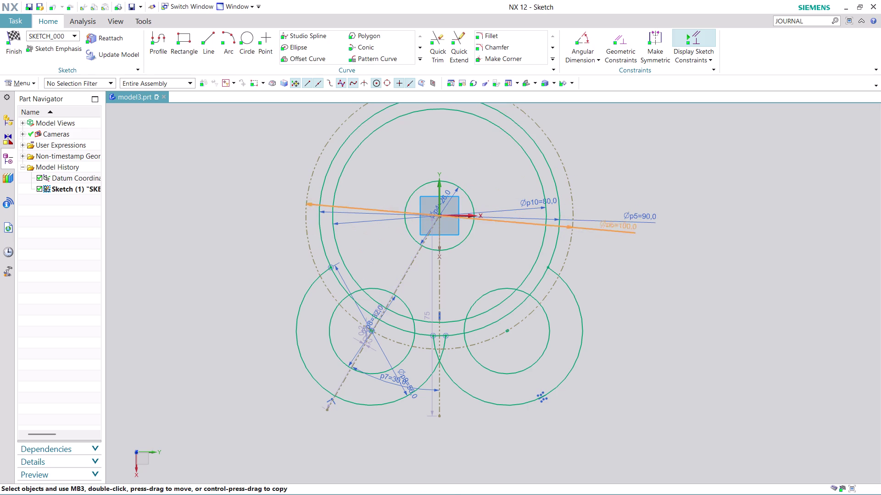
drag(618, 224, 641, 142)
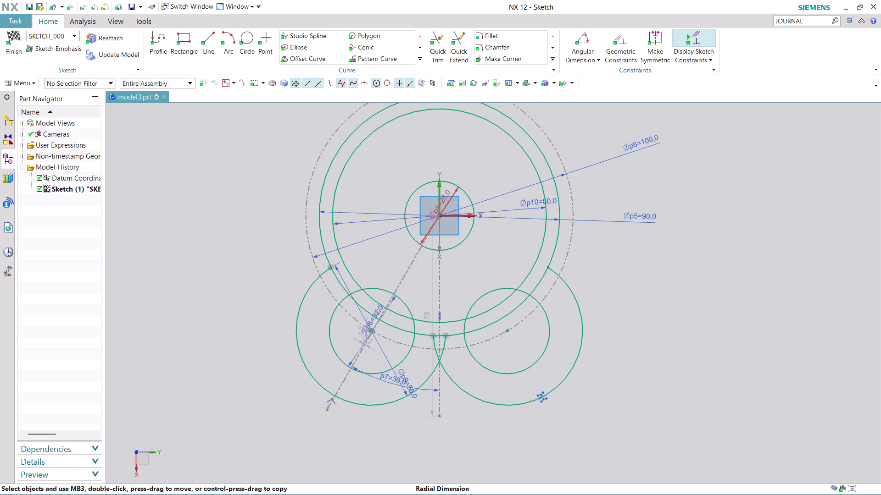
drag(455, 192, 725, 302)
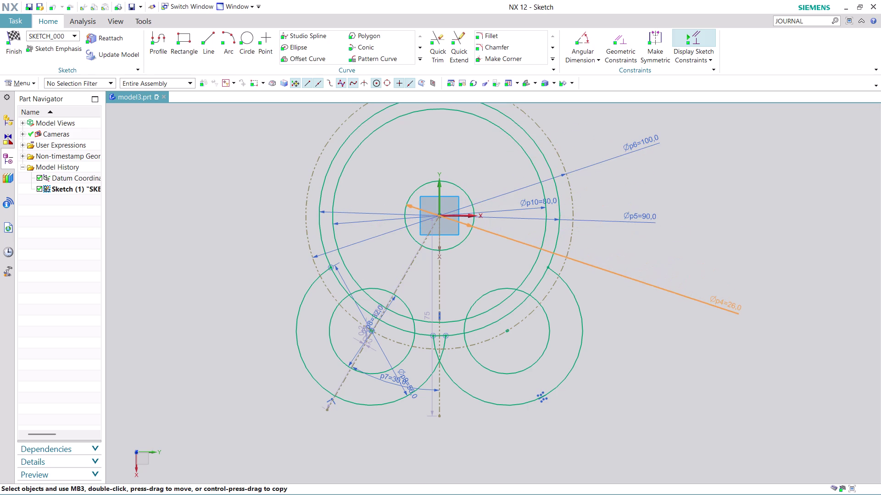
drag(725, 303, 726, 304)
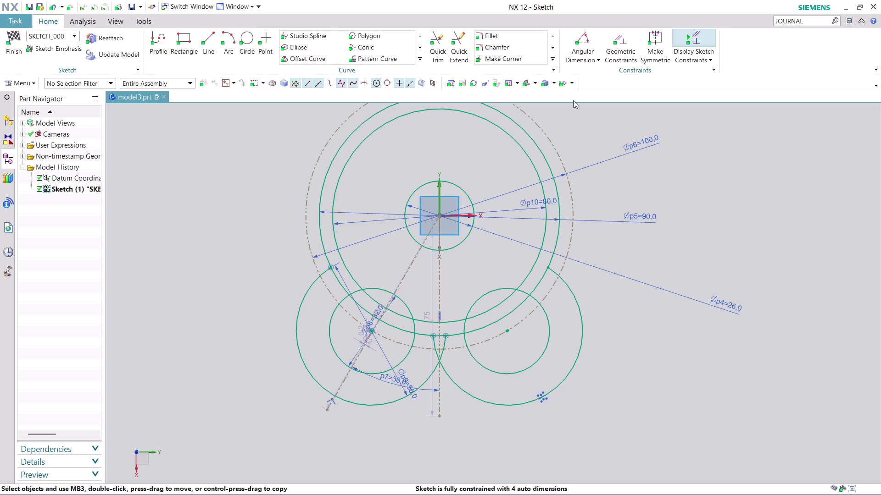
double_click(649, 142)
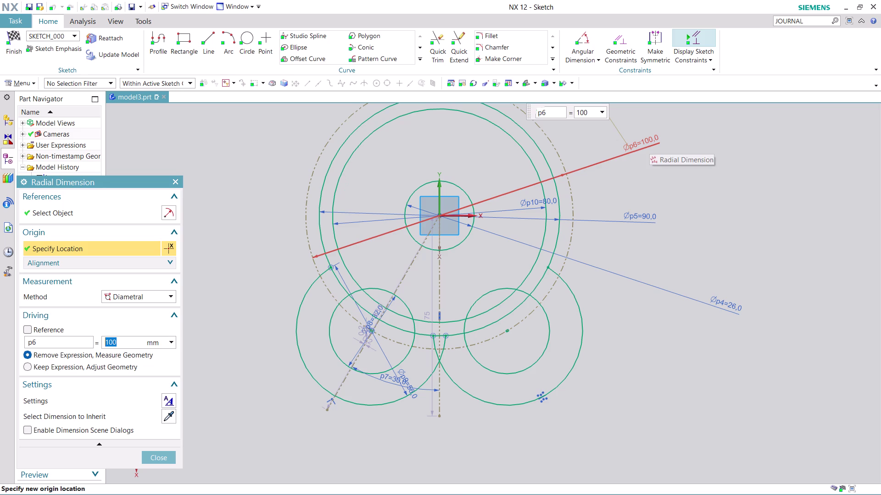
Change the reference circle's diameter dimension from 100 to 108 mm.
text(108)
key(Return)
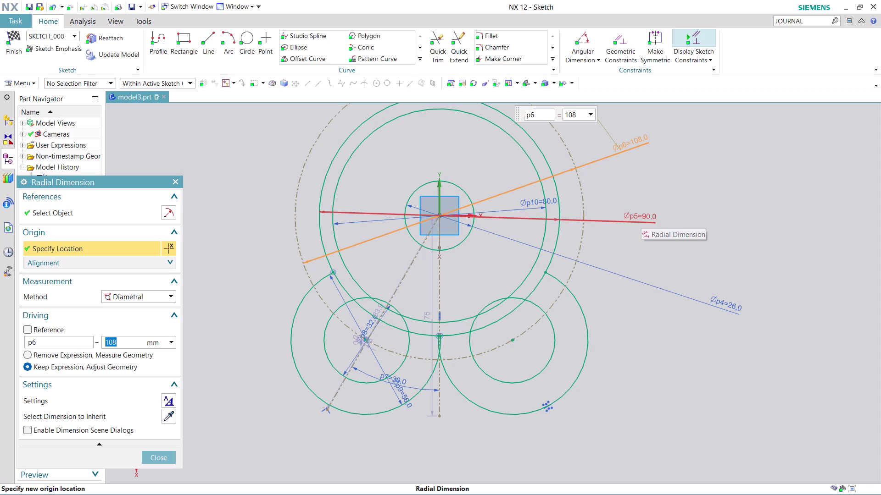
click(161, 456)
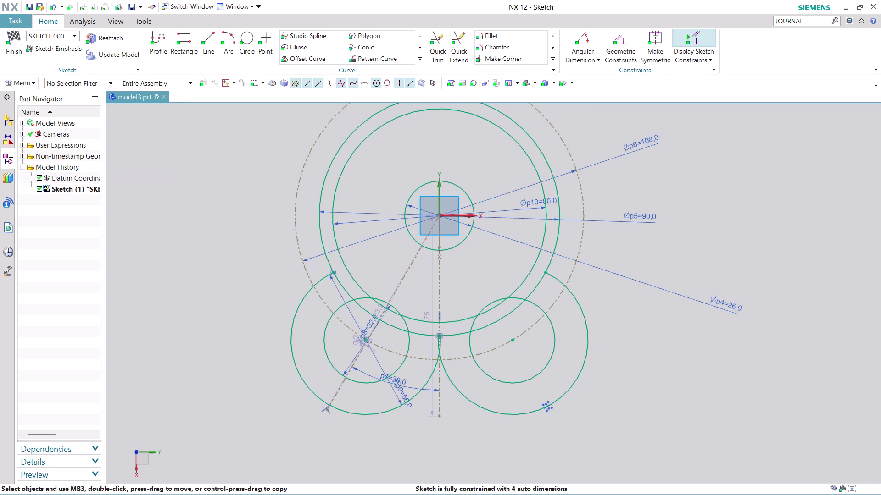
right_click(583, 238)
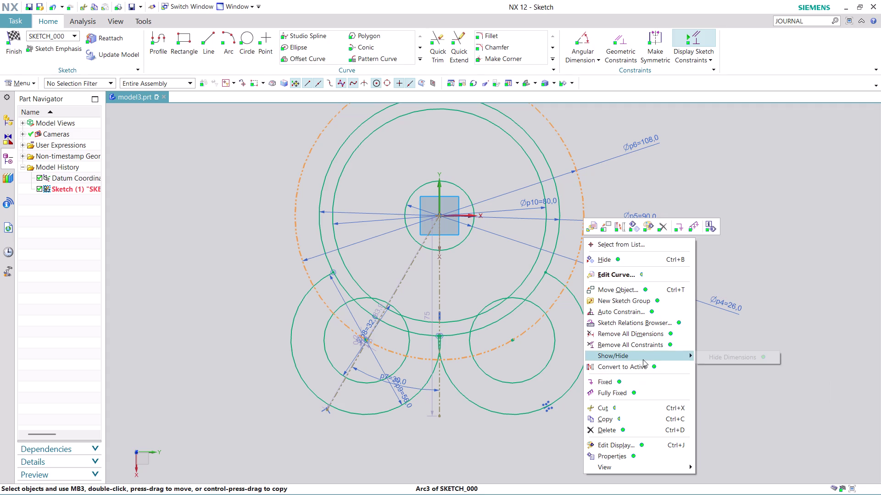
click(650, 273)
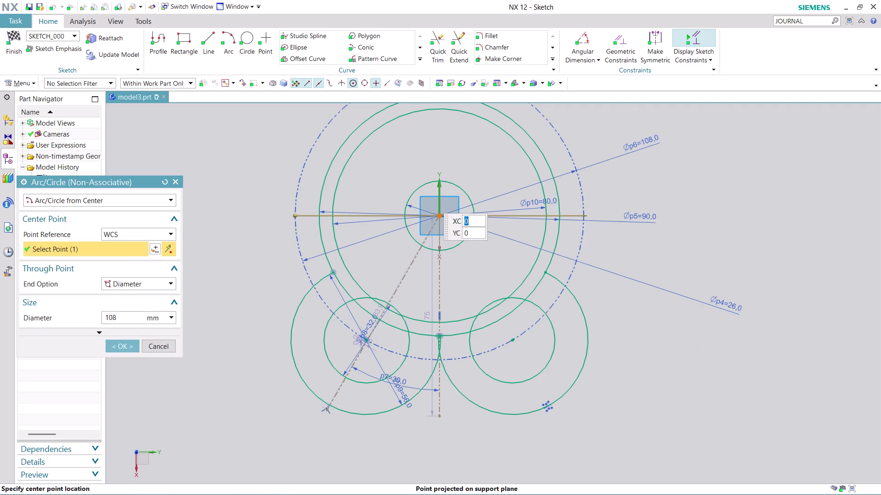
click(167, 340)
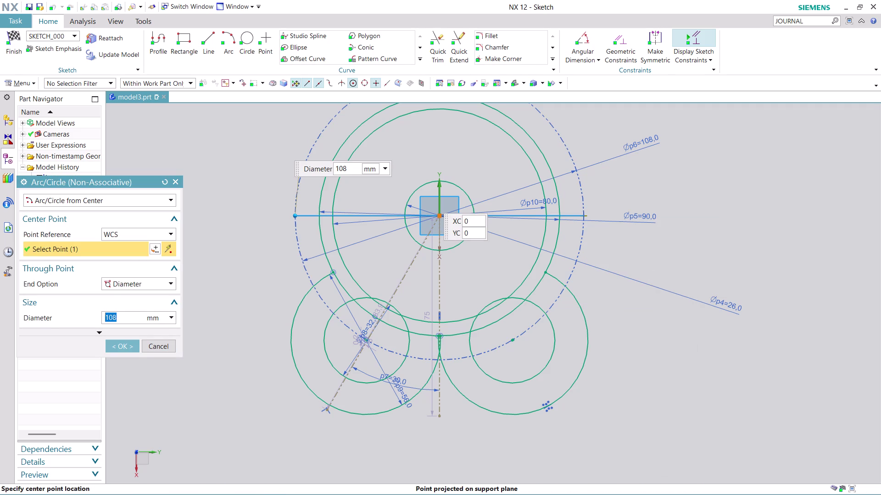
click(161, 348)
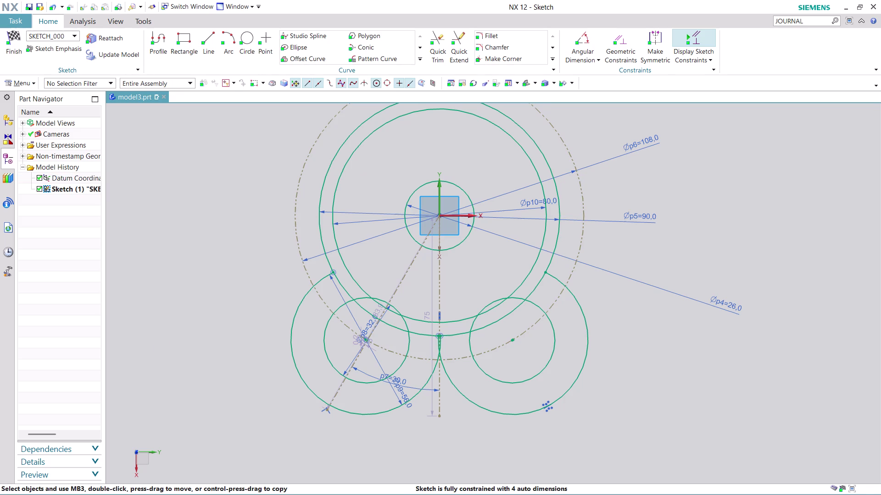
click(580, 241)
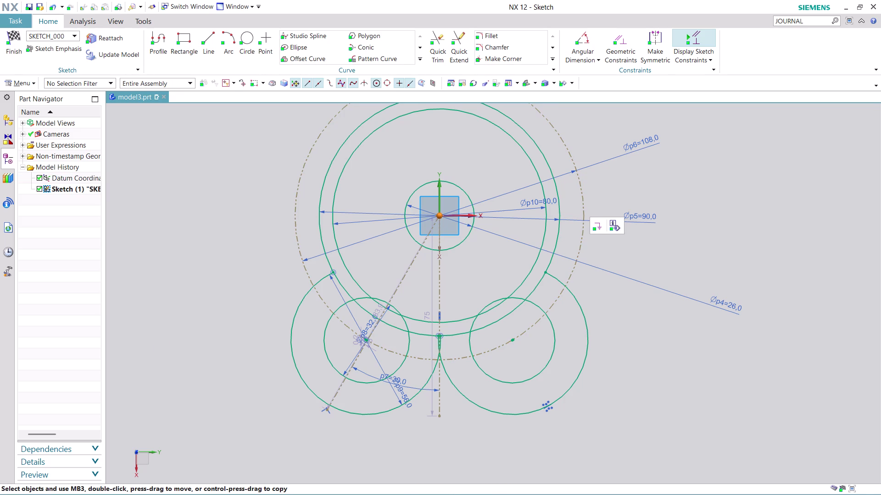
key(Escape)
Convert the 108 mm pitch circle to an active curve after dismissing Auto Constrain, then edit p6.
right_click(580, 235)
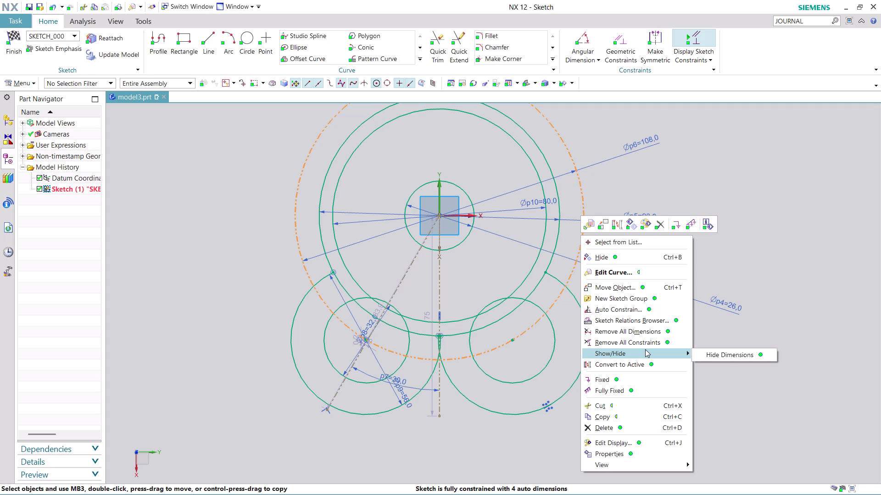
click(626, 309)
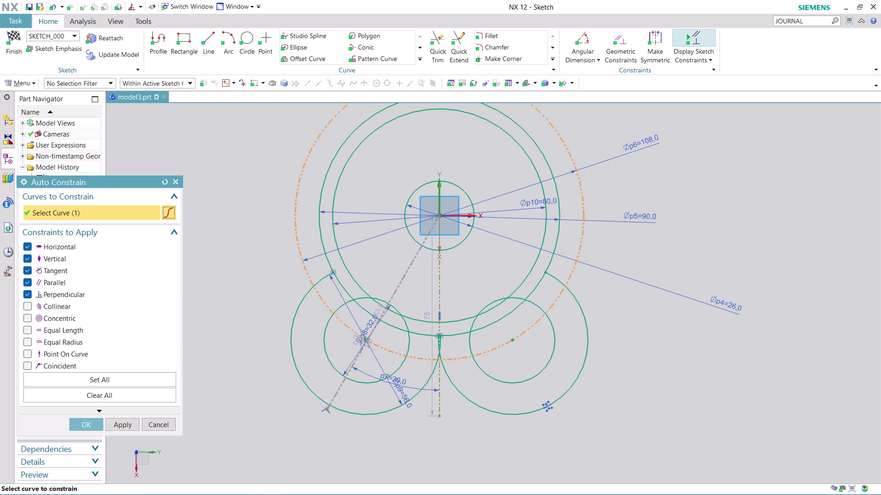
click(165, 426)
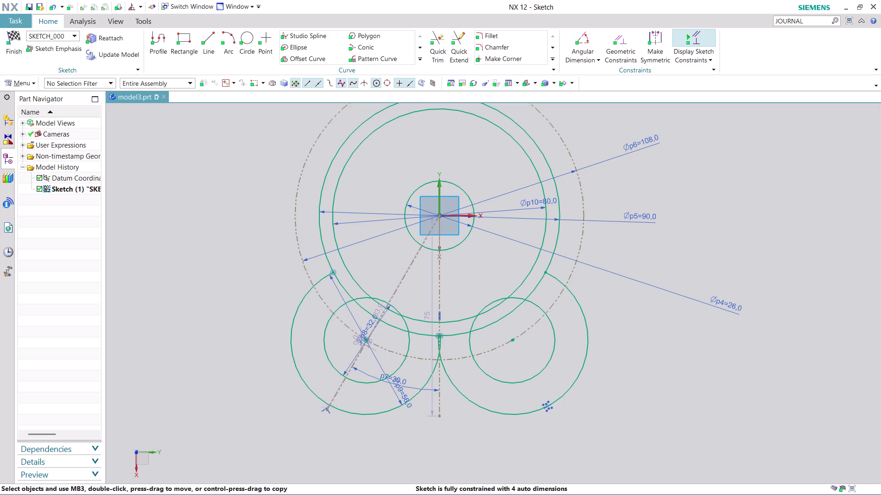
right_click(573, 267)
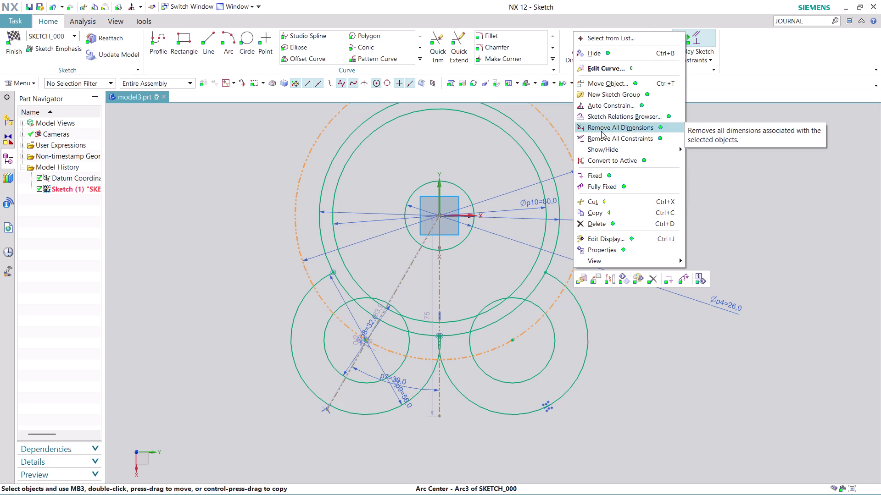
click(621, 158)
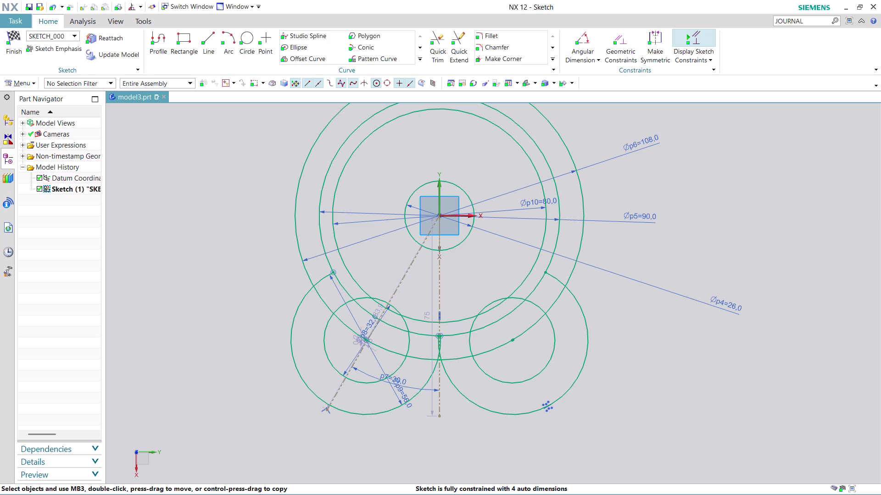
double_click(646, 142)
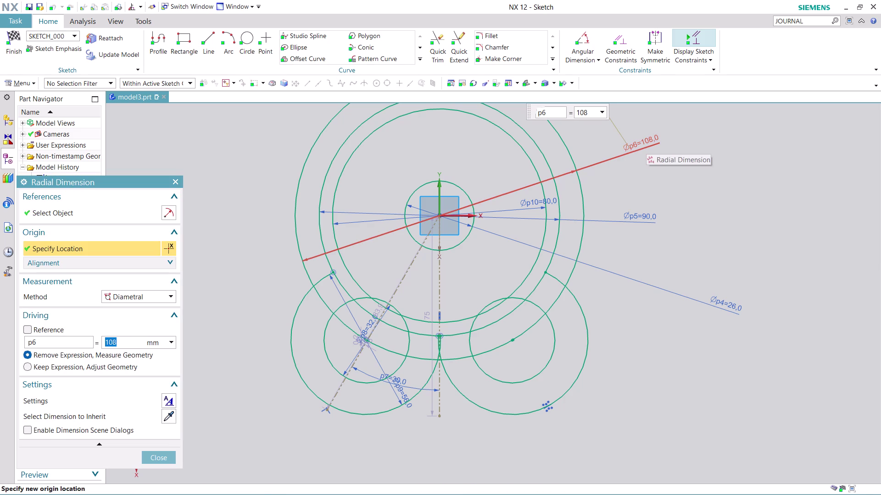
Try setting p6 to 108*2, accept the conflict warning, then undo the change.
text(10)
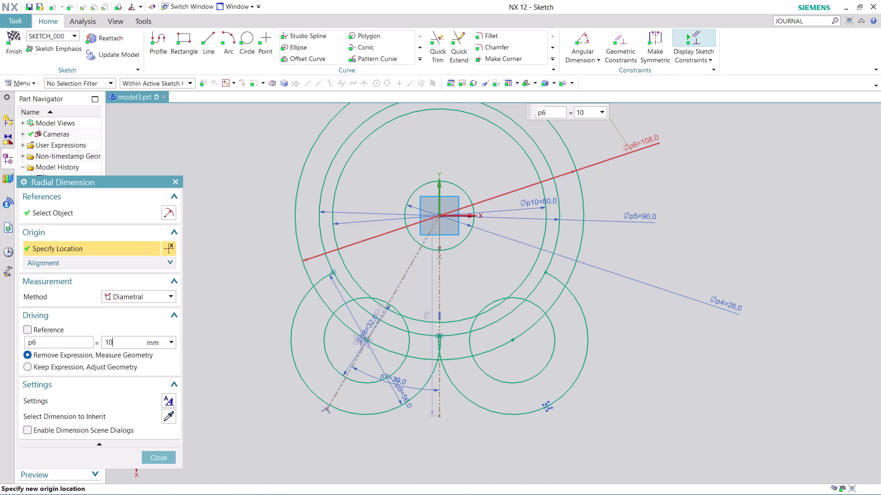
text(8)
text(*2)
key(Return)
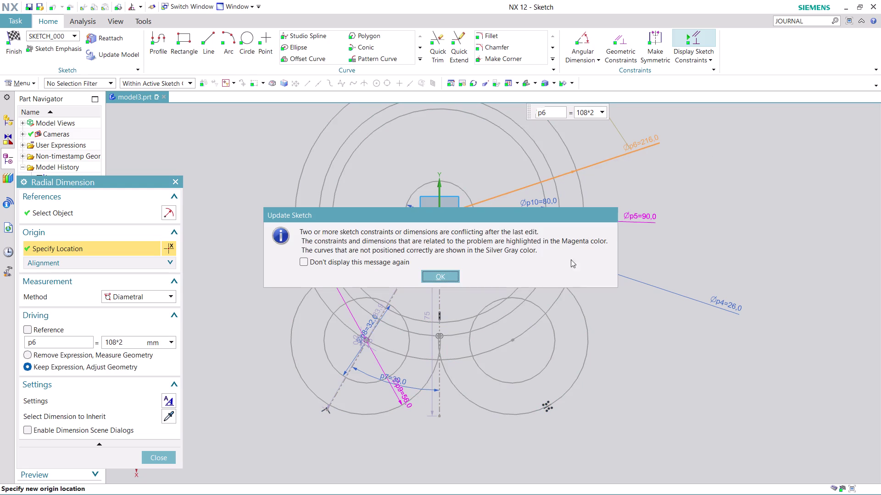
click(162, 457)
click(428, 277)
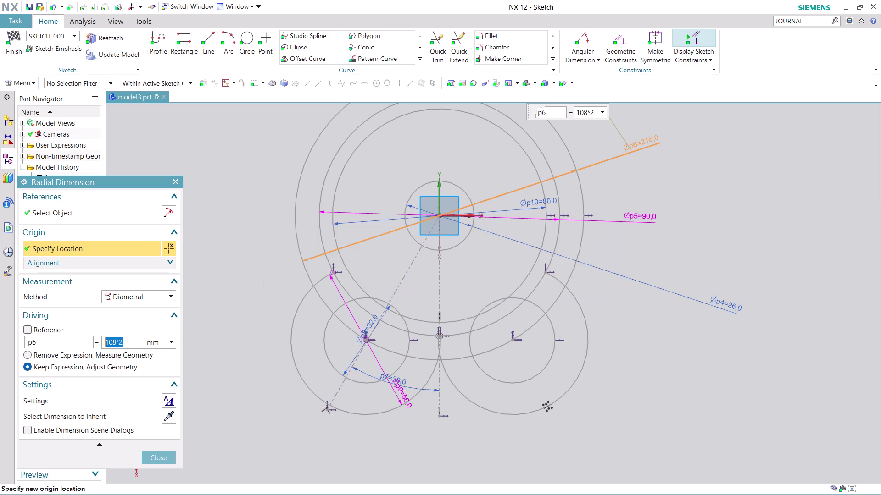
click(165, 453)
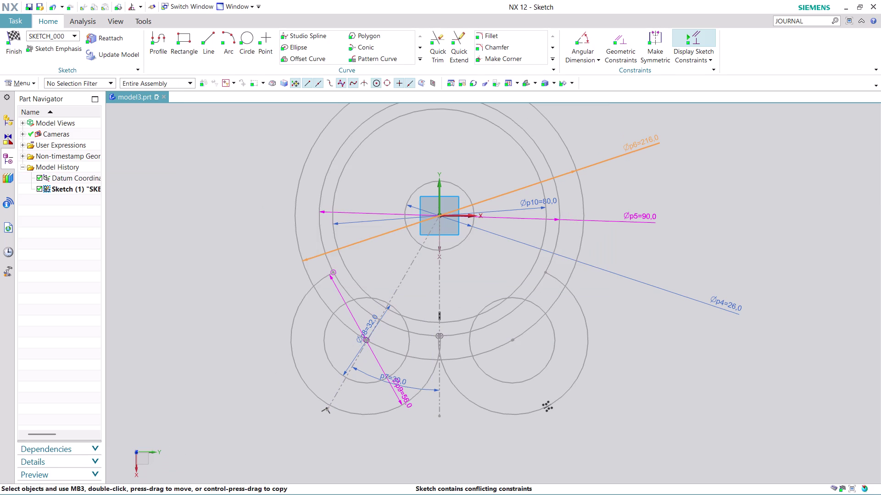
key(ctrl+z)
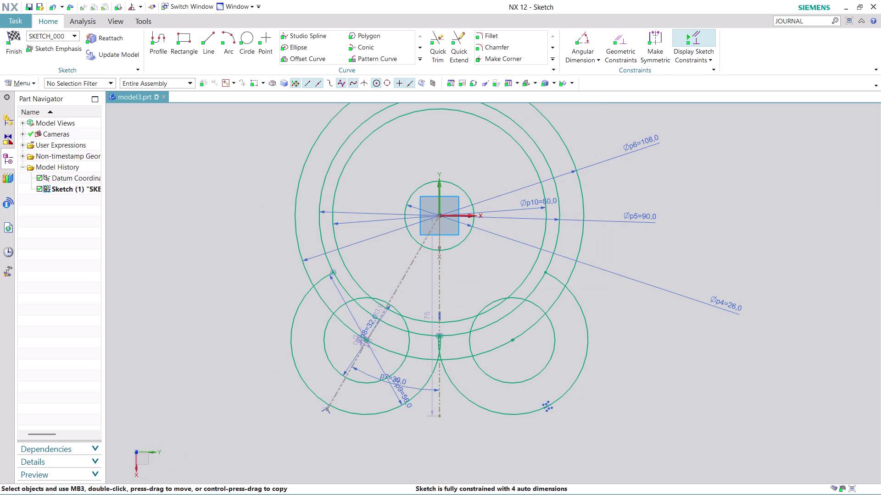
Select all sketch geometry and delete it, confirming removal of the dimensions.
key(ctrl+a)
key(Delete)
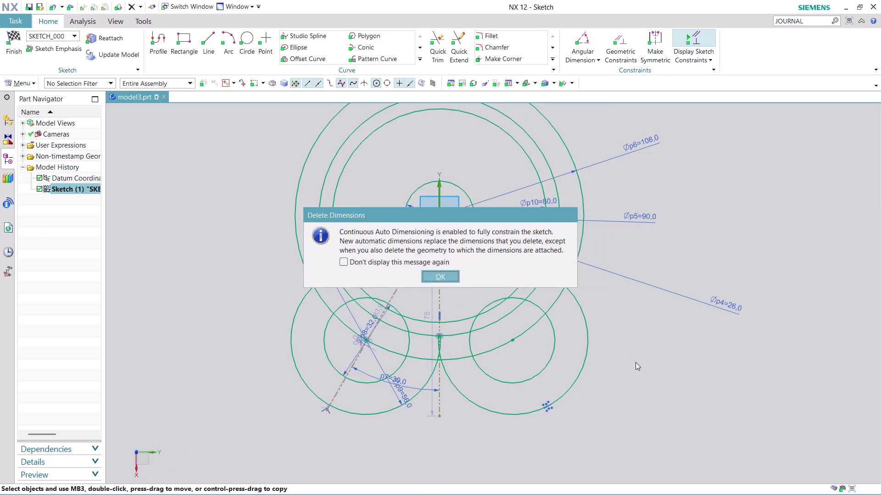
click(440, 281)
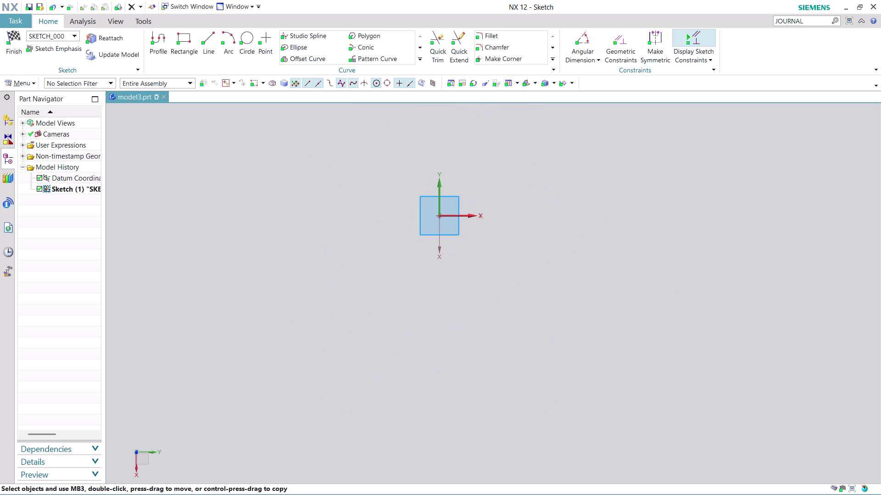
Draw a 216 mm diameter circle (108*2) centred on the sketch origin.
click(248, 37)
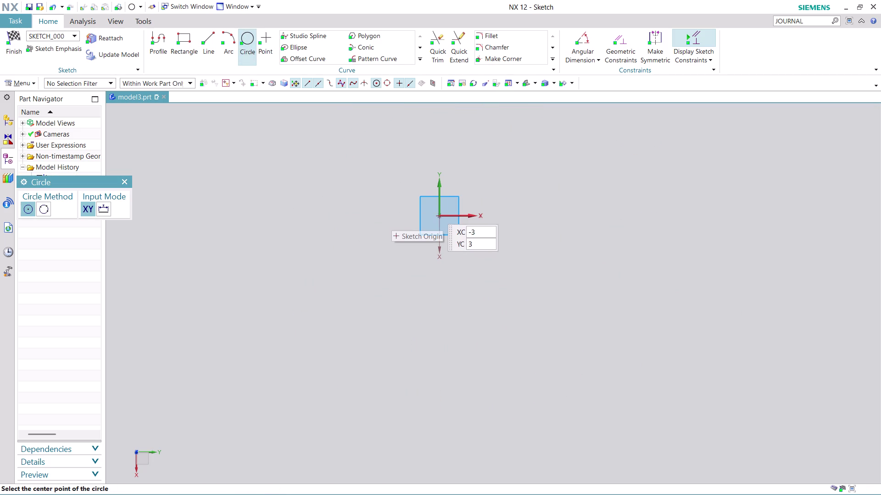
click(440, 215)
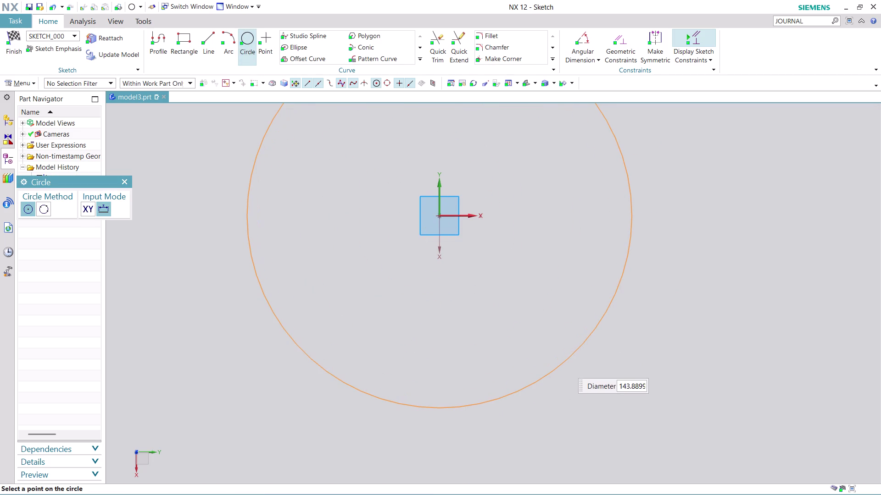
text(10)
key(8)
key(asterisk)
key(2)
key(Return)
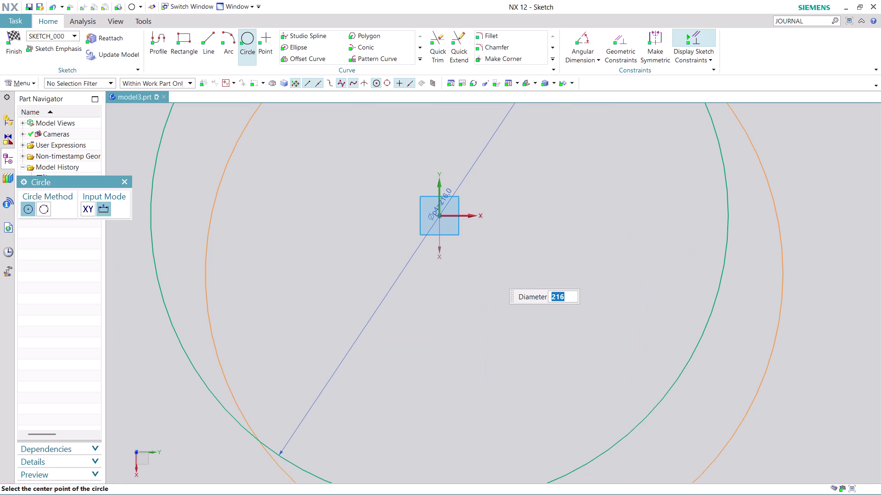
Add a concentric 160 mm diameter circle (80*2) at the origin.
text(80)
key(asterisk)
key(2)
key(Return)
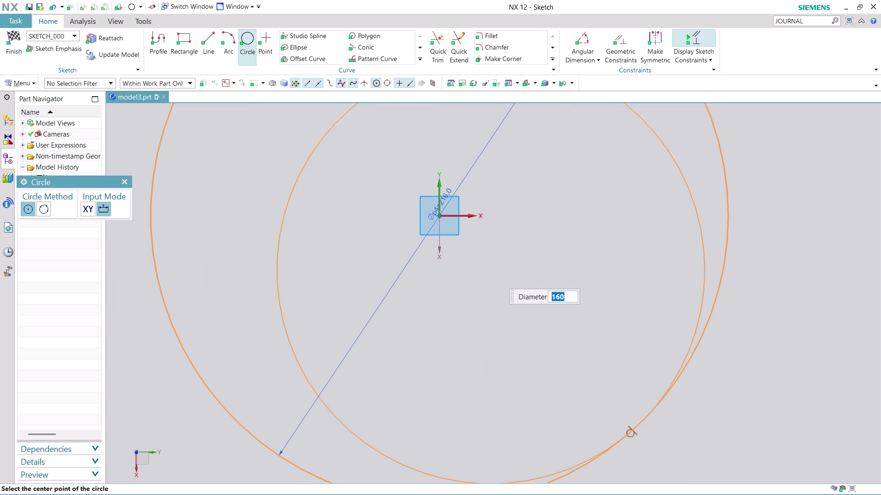
click(440, 215)
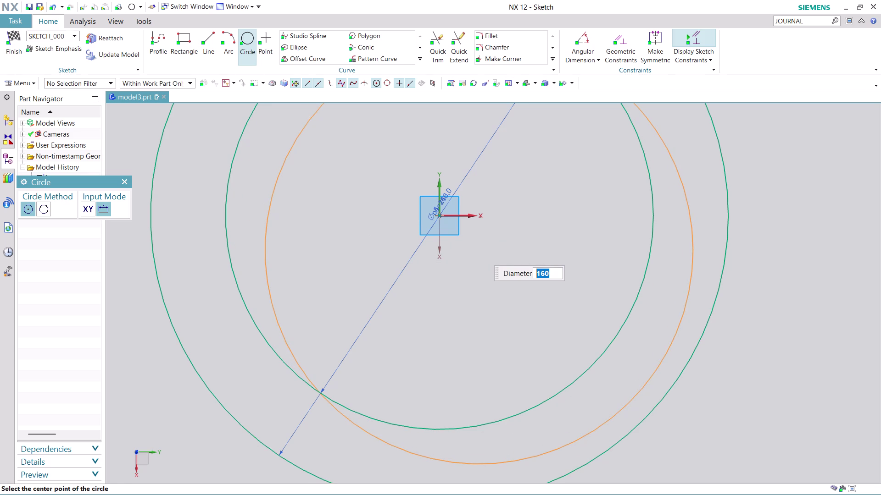
Add a concentric 128 mm diameter circle (64*2) at the origin and finish the circles.
text(64)
text(*2)
key(Return)
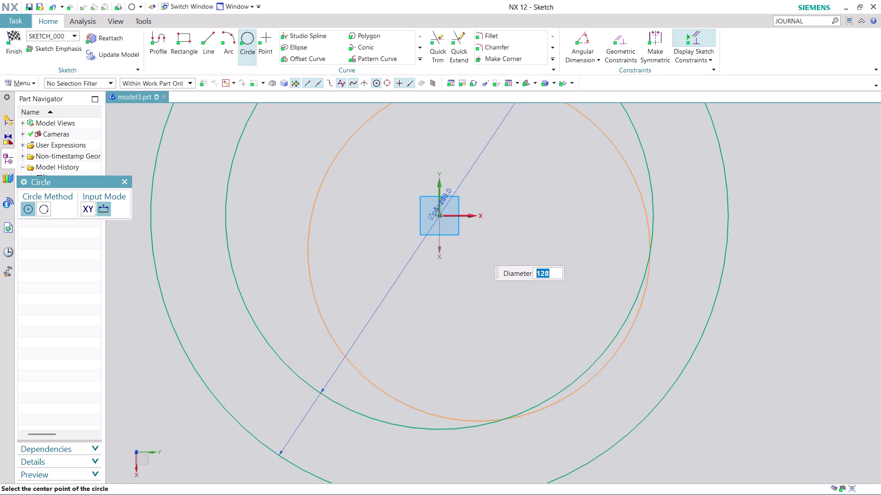
click(440, 216)
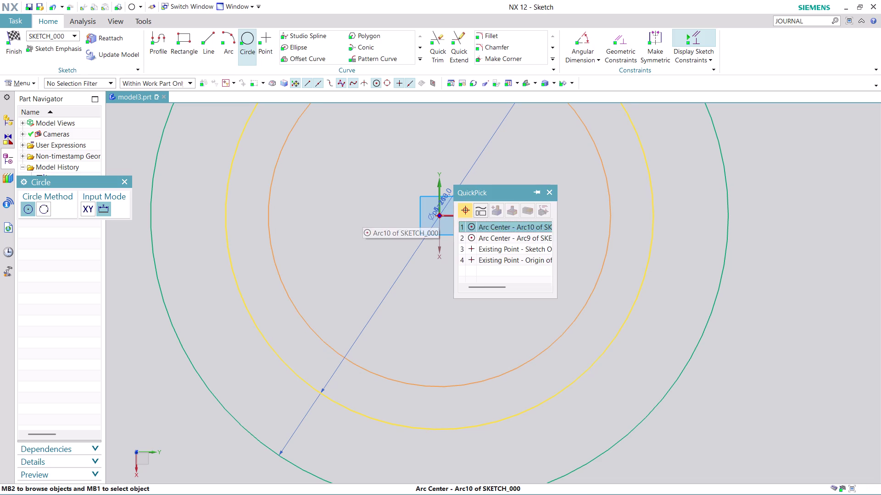
click(508, 225)
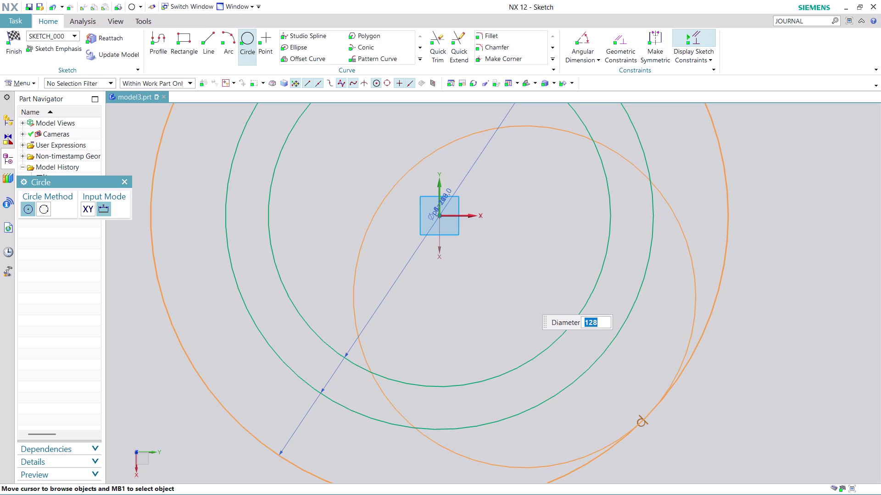
scroll(down, 3)
scroll(down, 3)
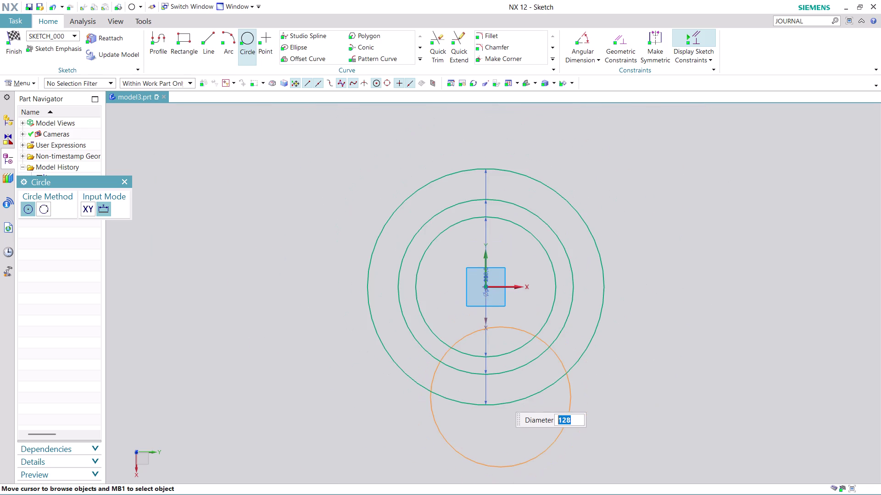
scroll(down, 3)
scroll(up, 3)
key(Escape)
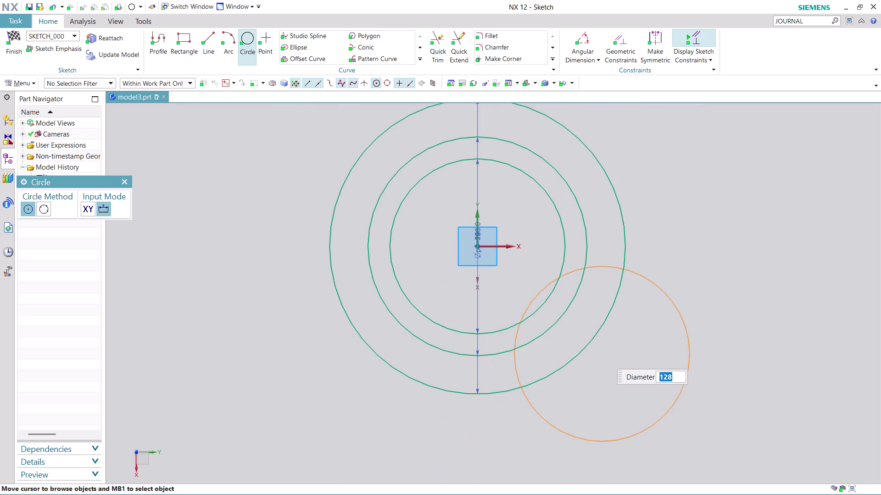
key(Escape)
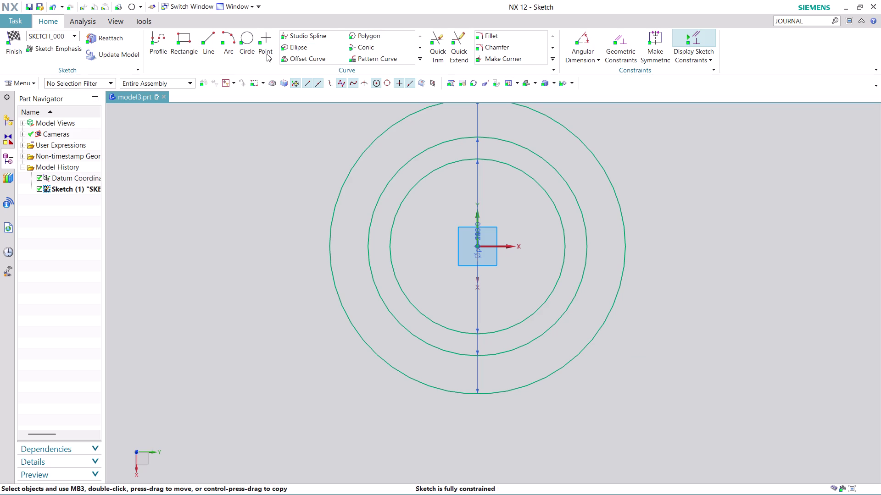
click(212, 35)
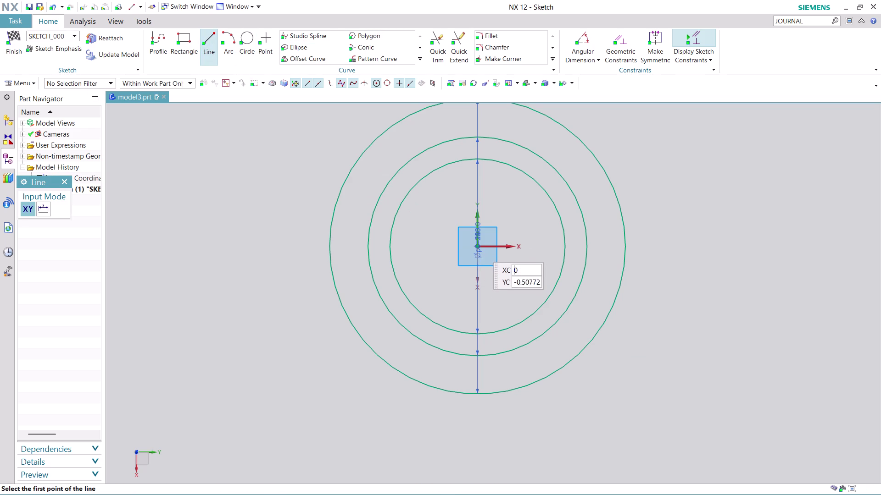
Draw a 150 mm vertical line down from the origin and convert it to reference.
click(478, 247)
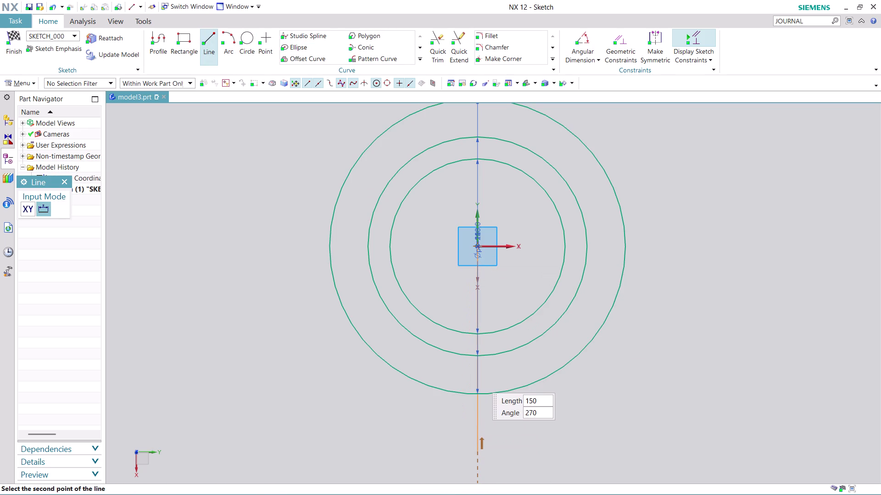
click(477, 452)
key(Escape)
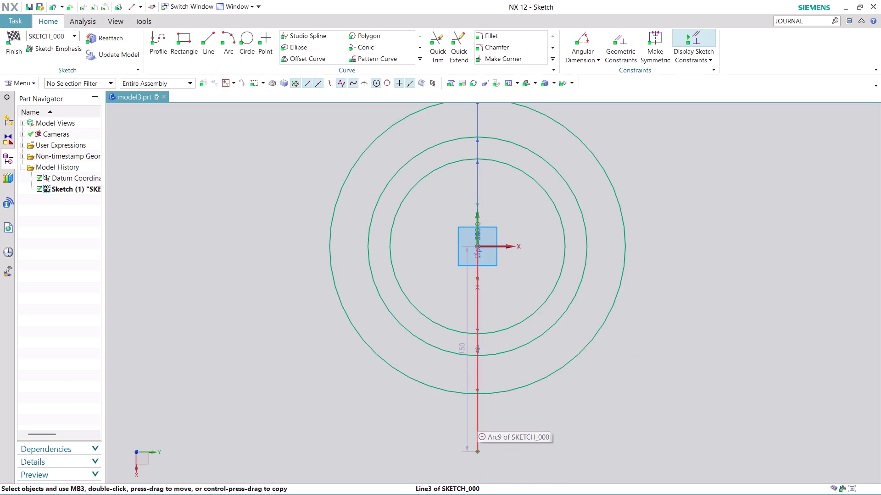
right_click(477, 420)
click(526, 250)
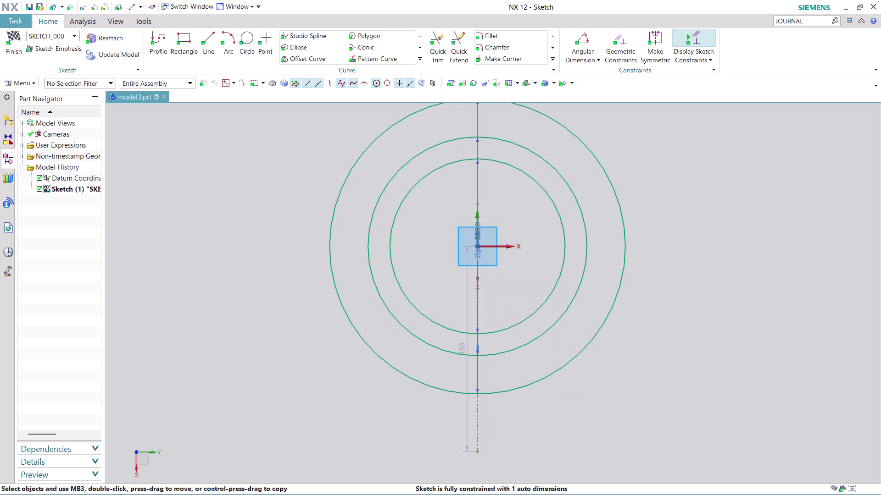
Draw an angled line about 173.1 long down-left from the origin and make it reference.
click(207, 38)
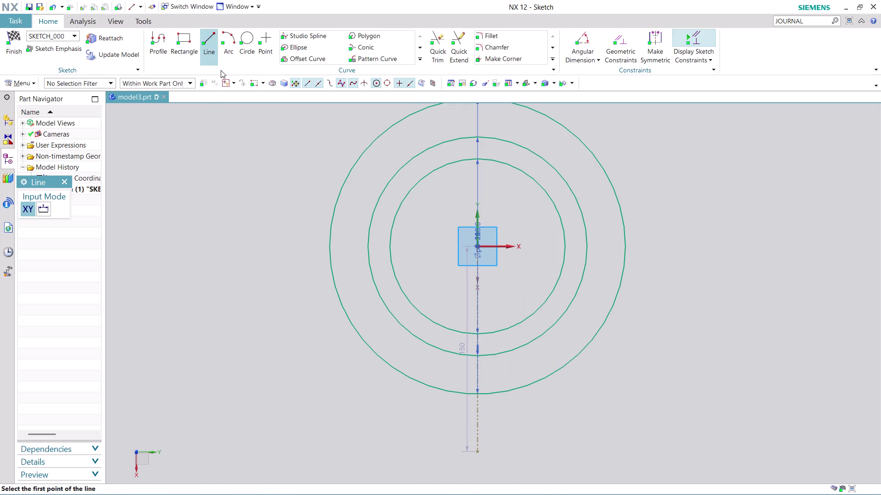
click(477, 246)
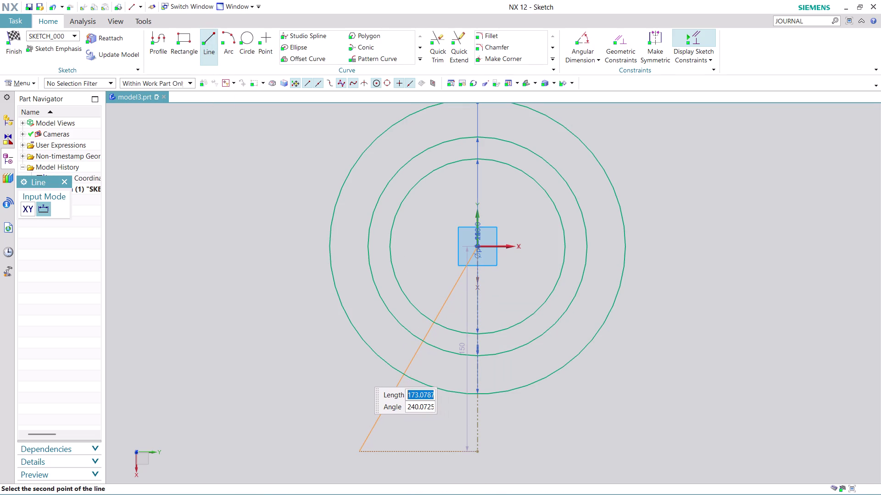
click(359, 446)
key(Escape)
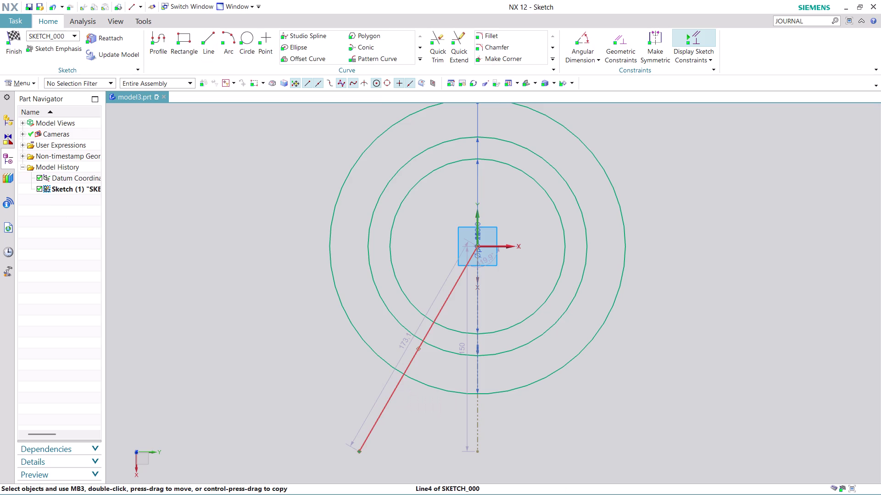
right_click(383, 406)
click(435, 220)
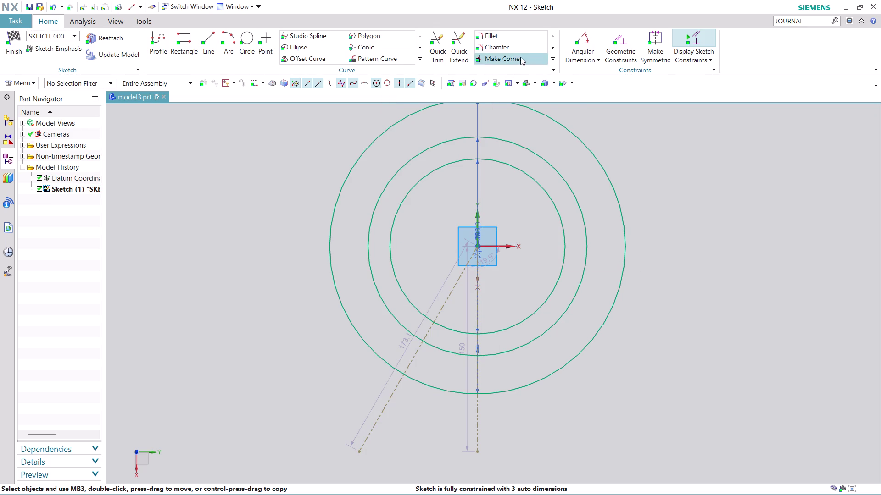
click(589, 35)
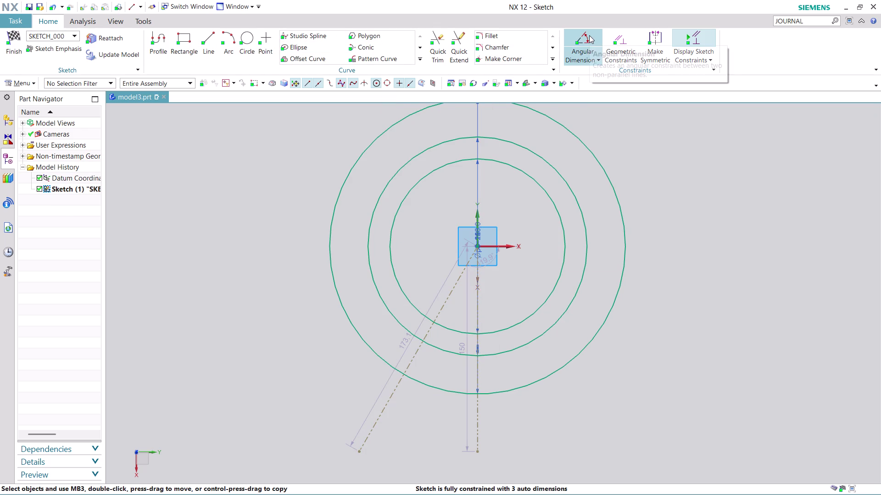
Dimension the angle between the vertical and angled reference lines as 30°.
click(391, 400)
click(480, 417)
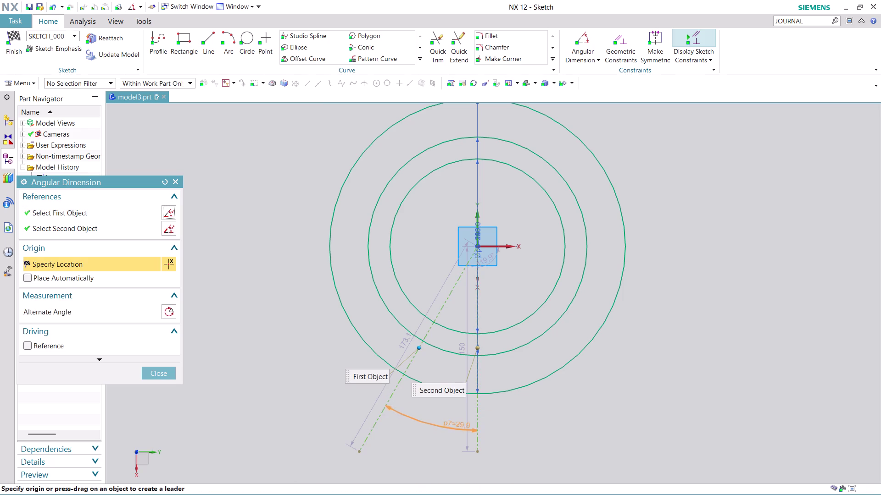
click(426, 417)
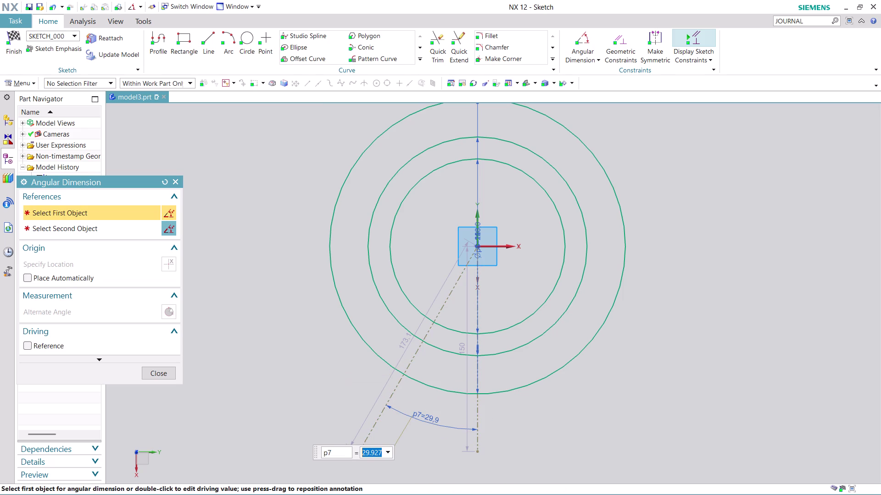
text(30)
key(Return)
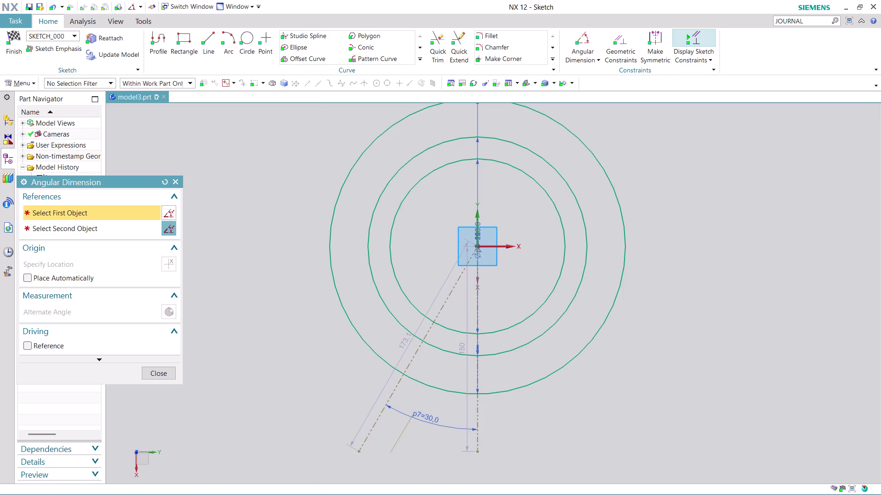
click(154, 372)
scroll(up, 3)
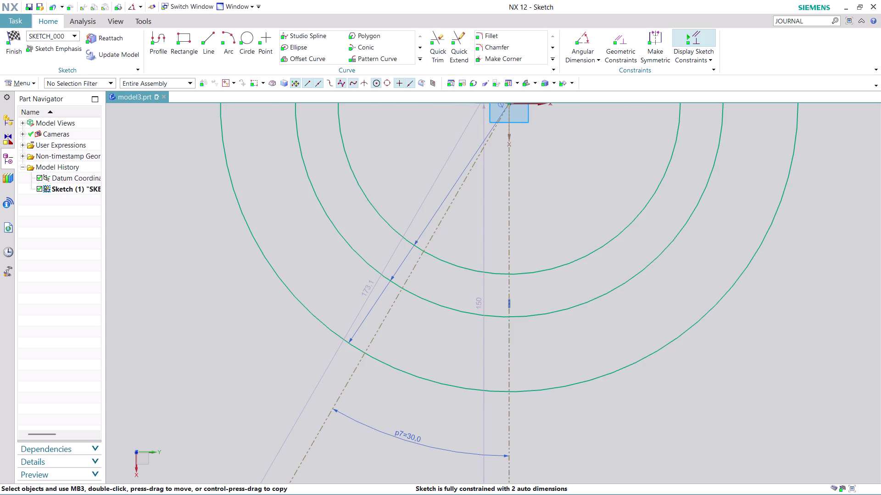
click(246, 37)
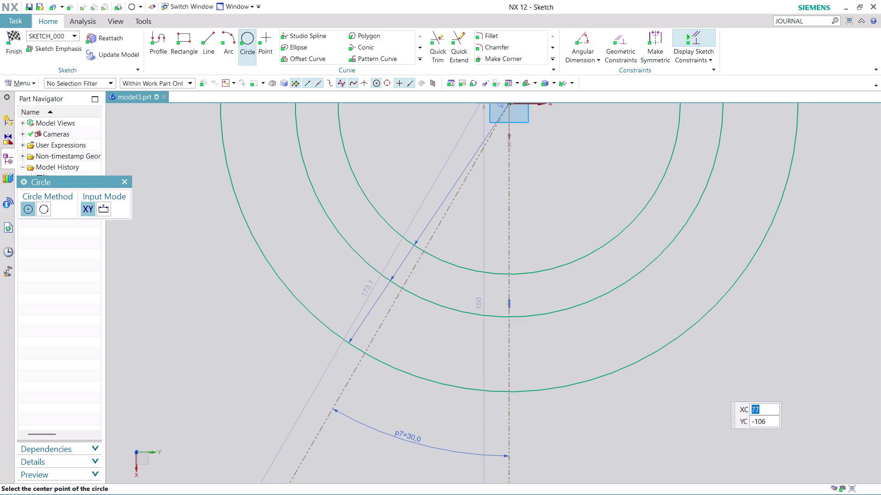
Cancel the circle tool and convert the middle 160 mm circle to reference geometry.
key(Escape)
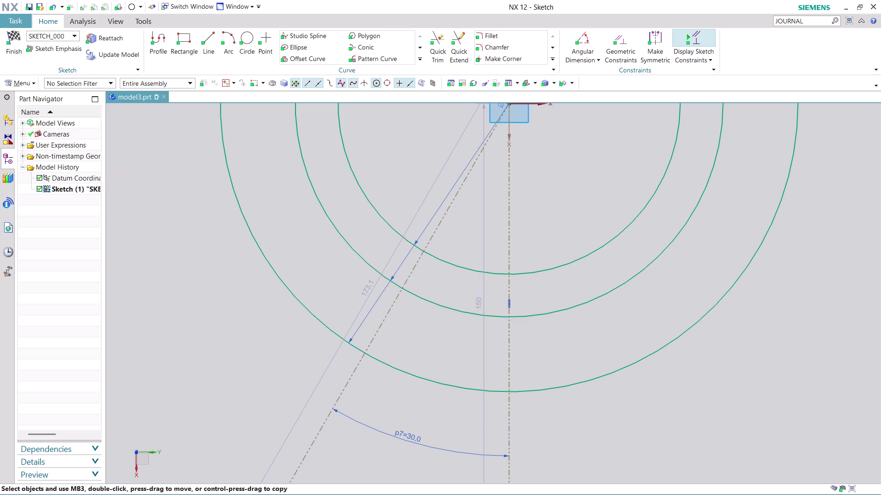
right_click(471, 313)
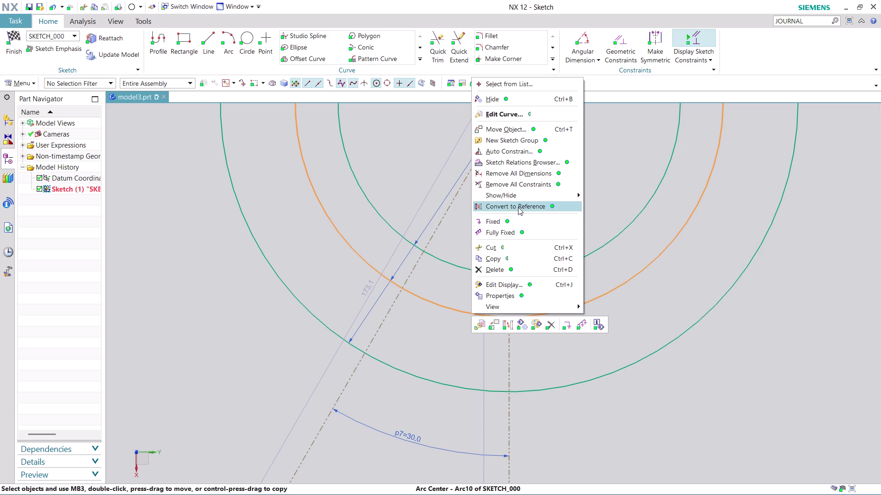
click(518, 207)
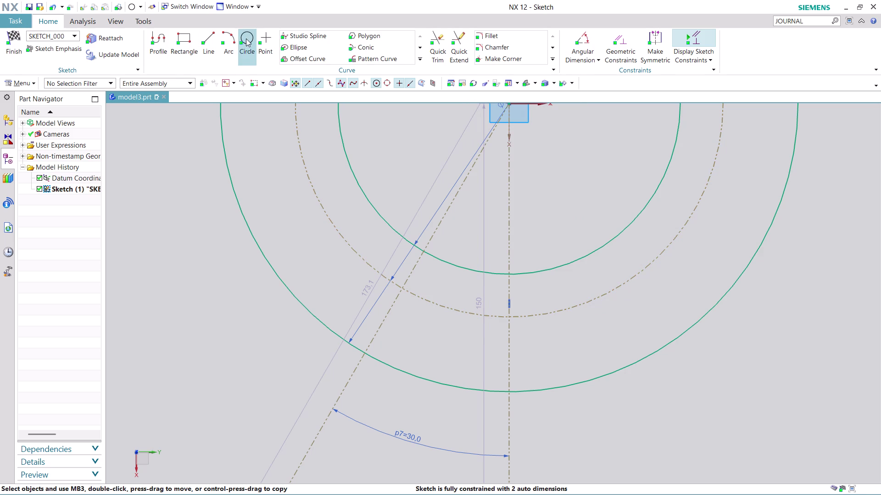
click(246, 38)
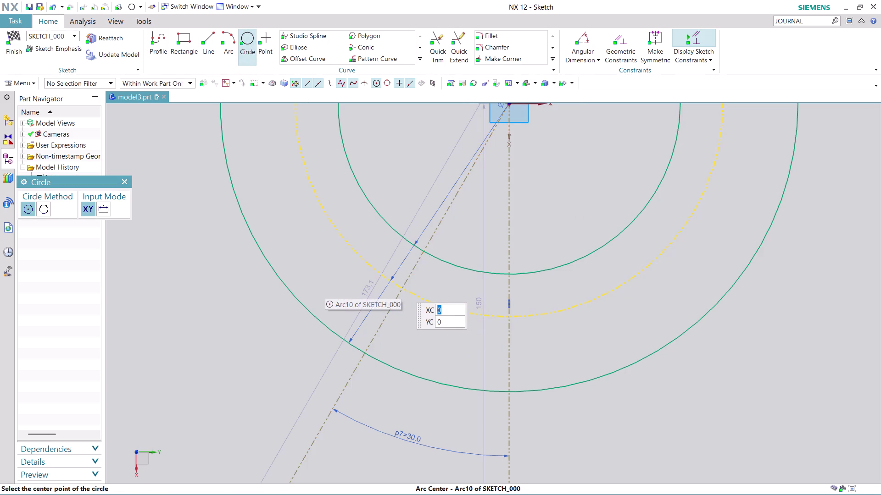
Centre a 32 mm (16*2) circle where the angled line meets the 160 mm reference circle.
click(402, 287)
click(462, 297)
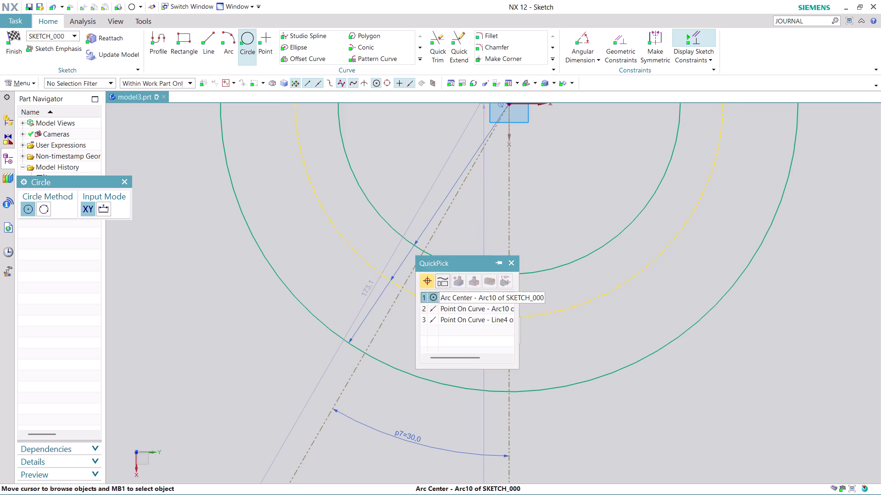
key(Escape)
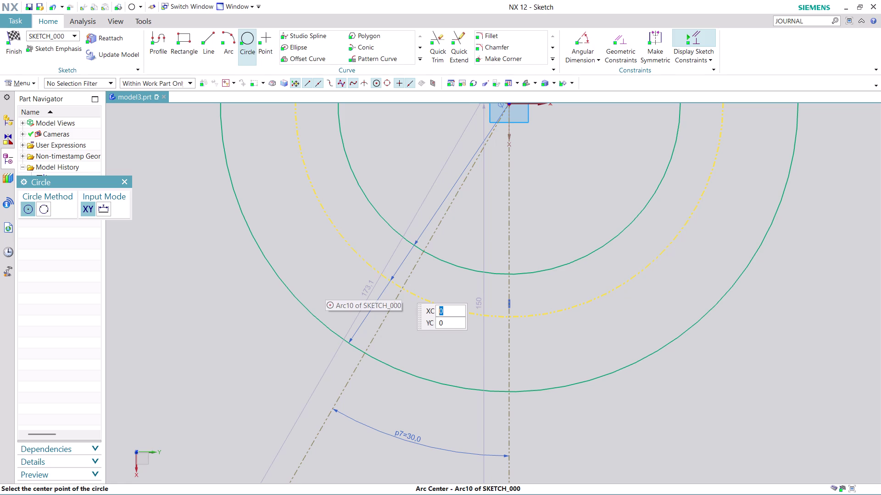
click(403, 287)
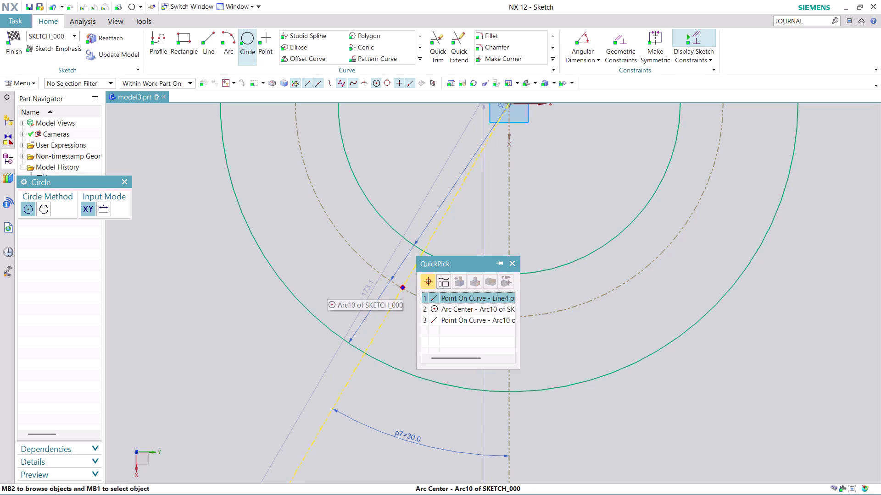
click(459, 299)
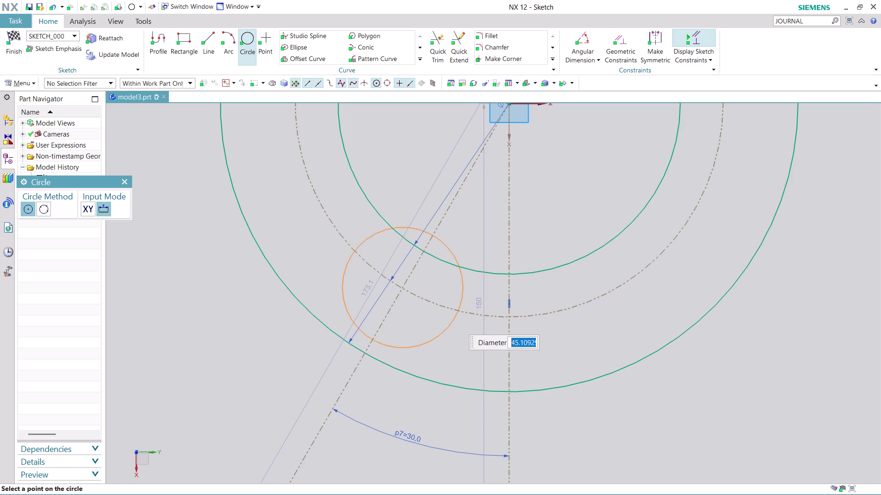
text(16*2)
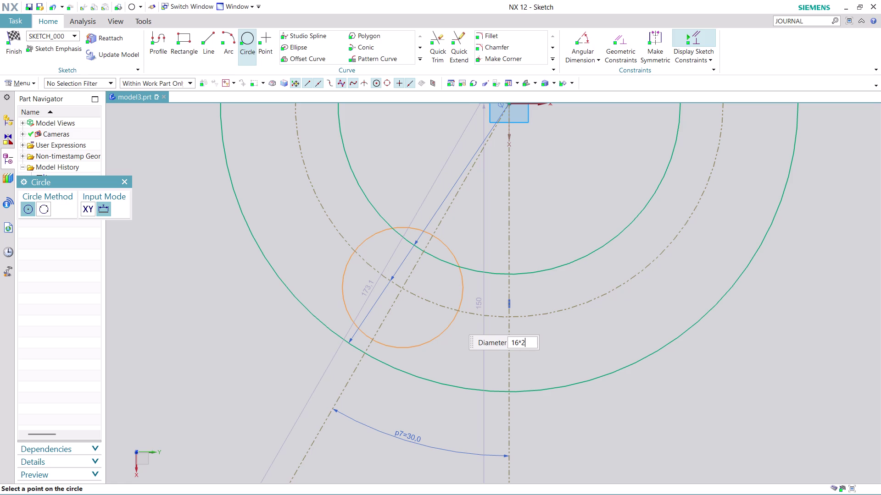
key(Return)
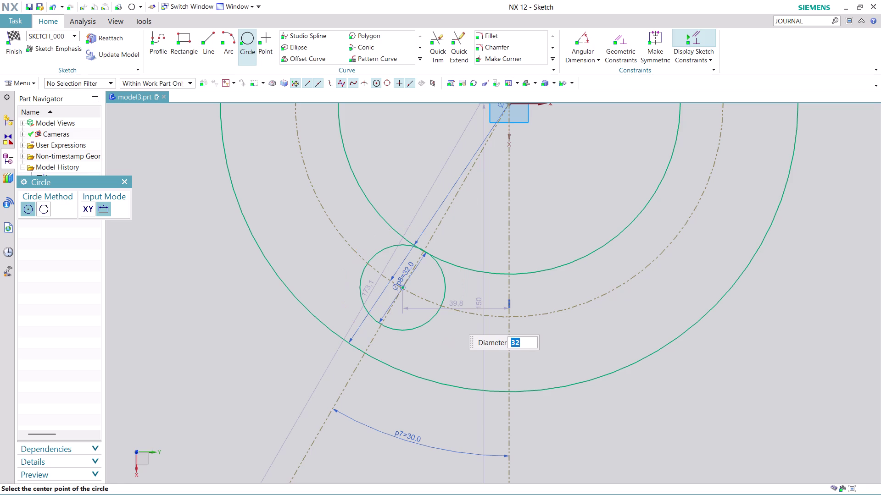